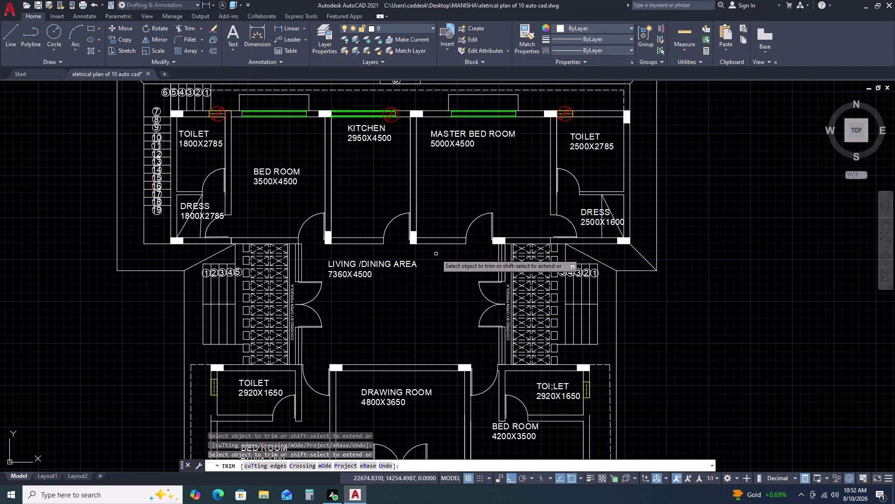
Trim the excess wall segments around the kitchen and the adjoining bedroom walls.
click(416, 212)
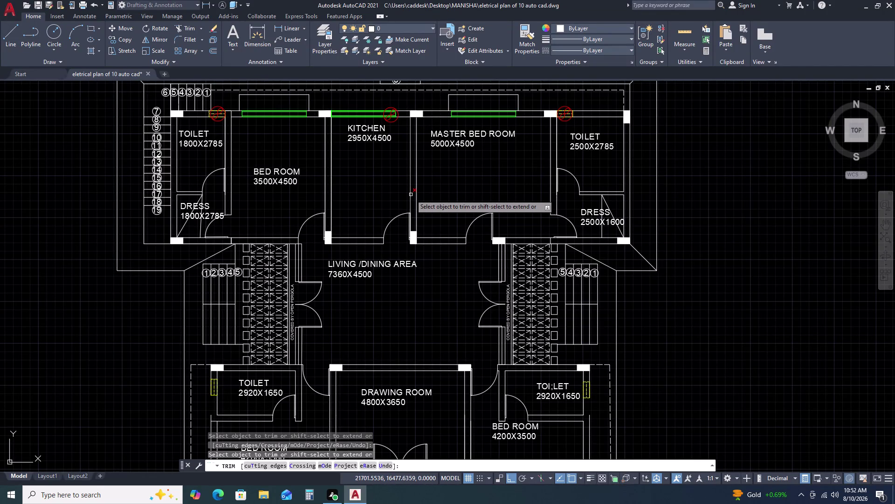
click(411, 195)
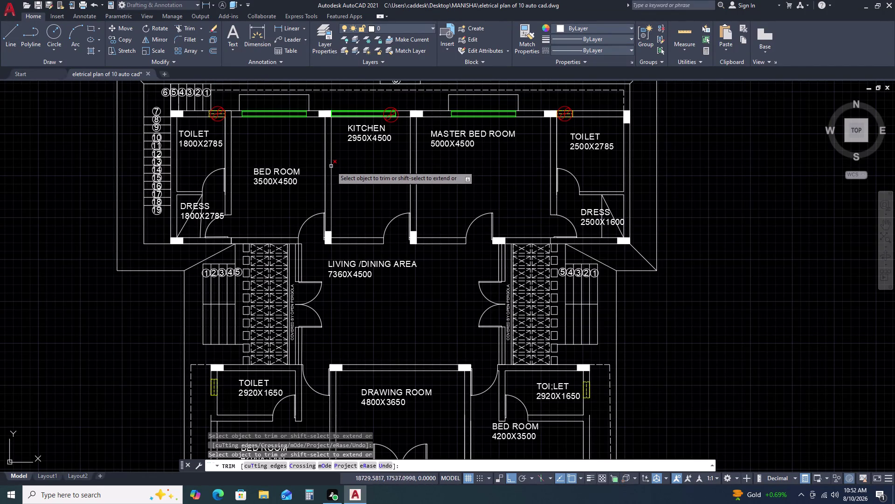
click(331, 166)
click(325, 174)
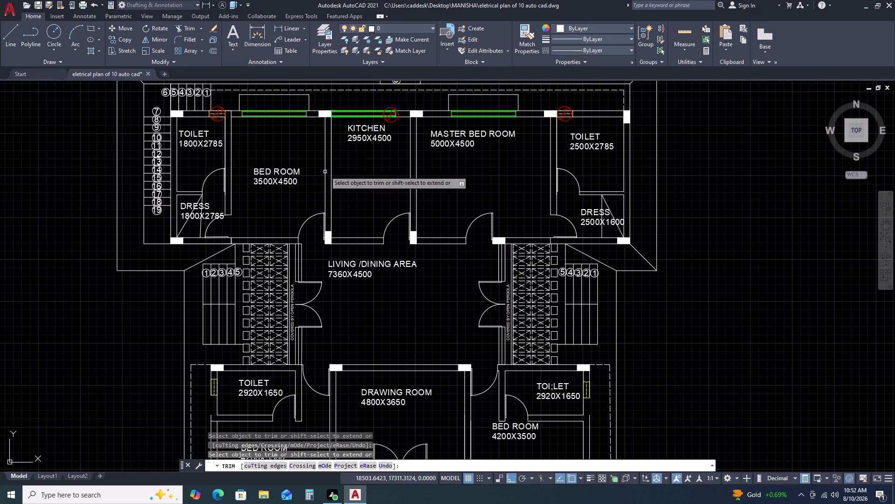
click(225, 152)
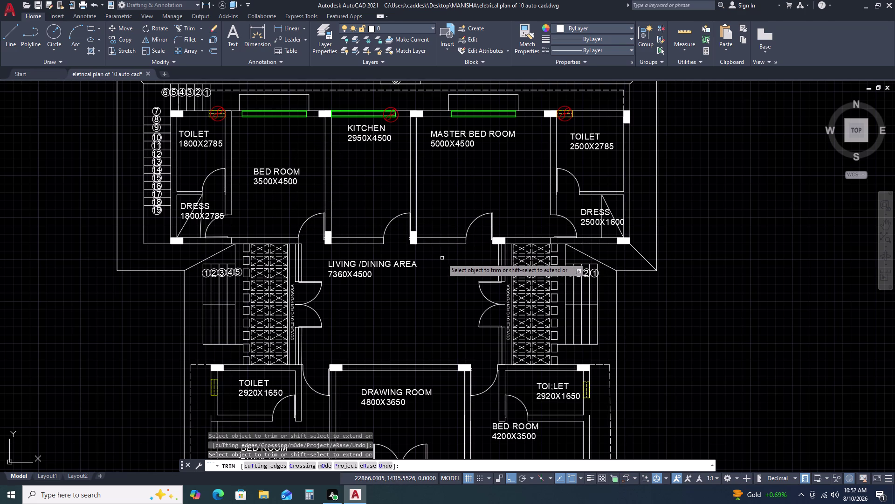
key(Escape)
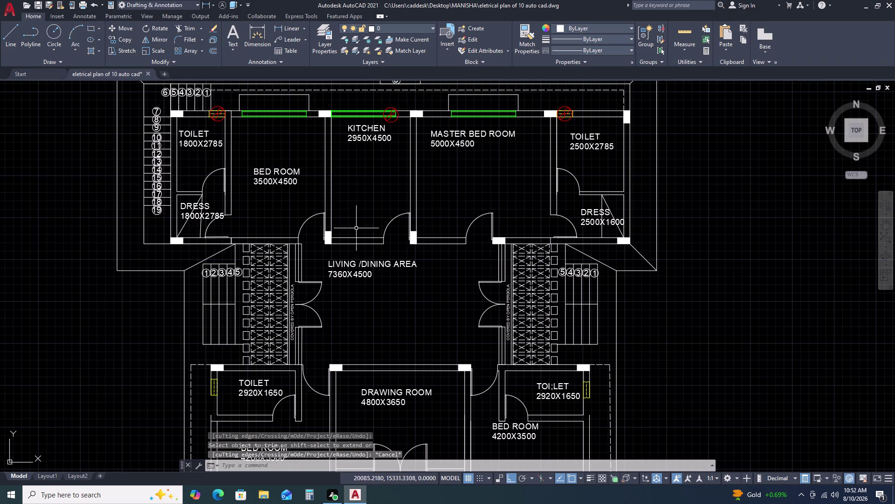
scroll(down, 3)
scroll(up, 3)
middle_drag(228, 282, 270, 283)
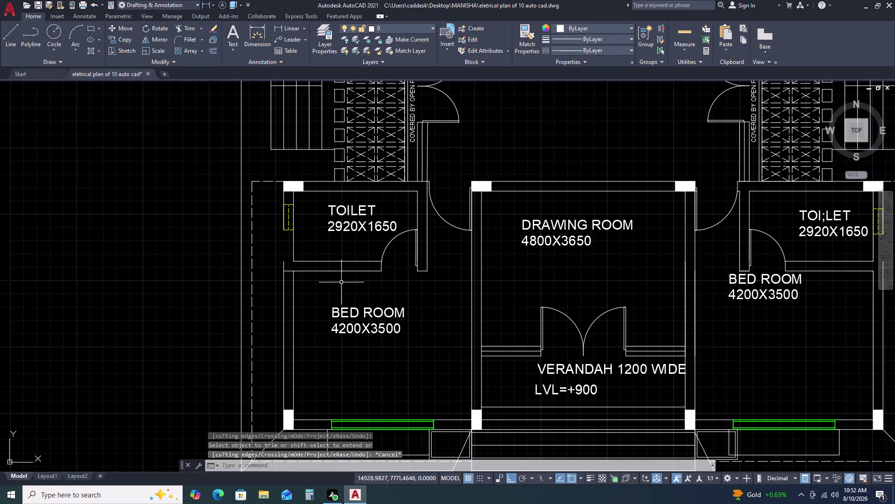
middle_click(373, 284)
middle_click(377, 284)
text(EX)
key(space)
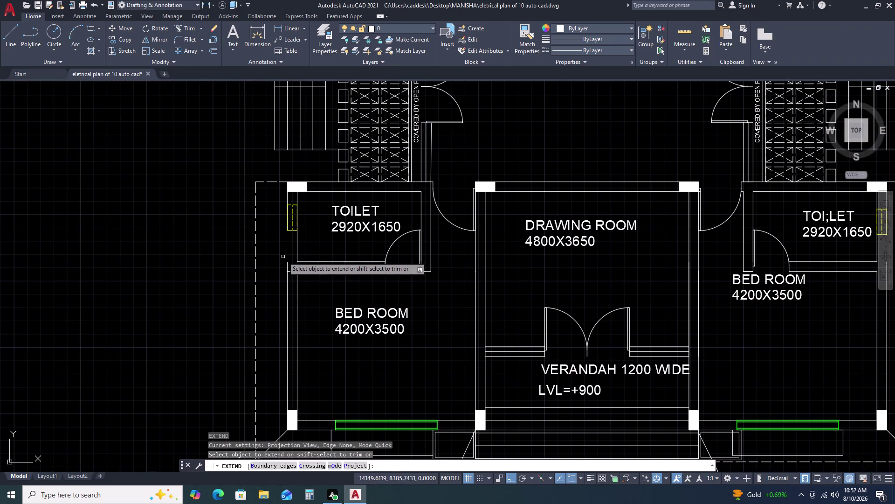
double_click(288, 264)
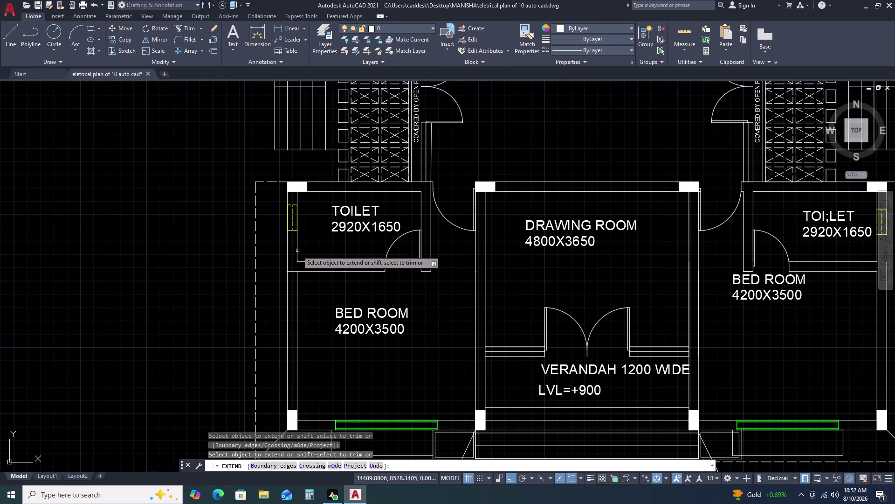
key(Escape)
scroll(down, 3)
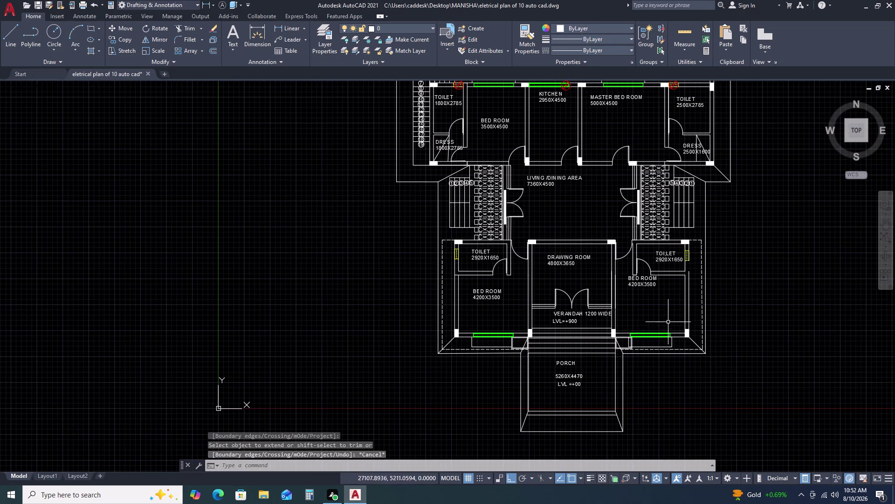
scroll(down, 3)
middle_drag(693, 371, 566, 260)
scroll(up, 3)
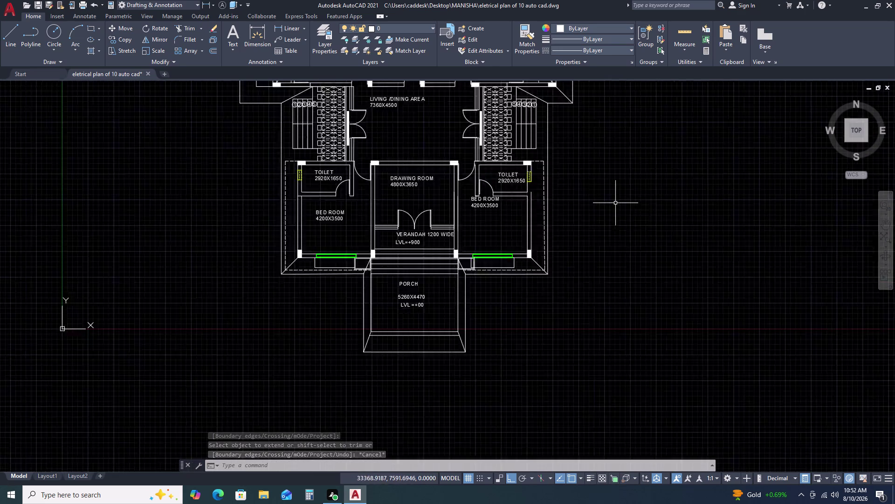
scroll(up, 3)
key(space)
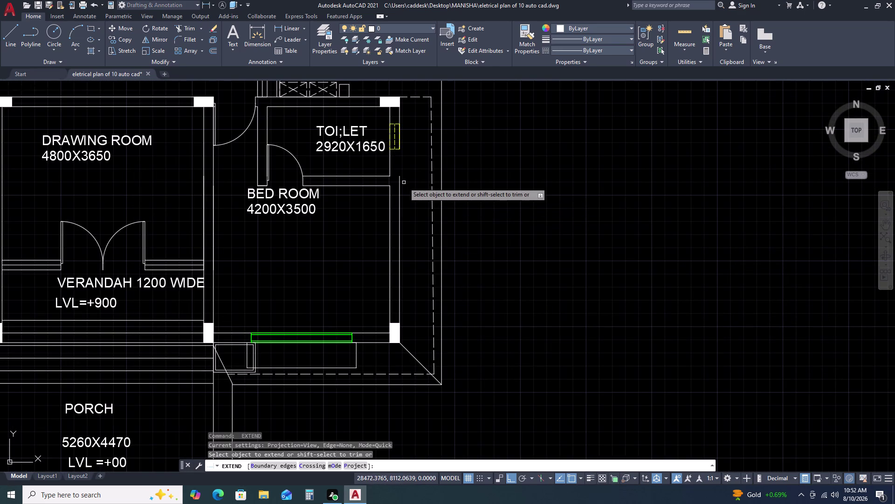
click(399, 191)
key(Escape)
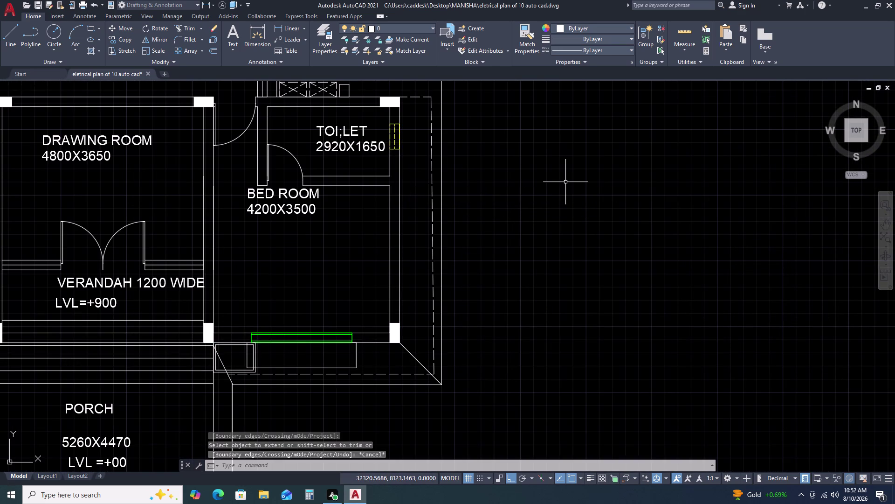
scroll(down, 3)
scroll(down, 3)
middle_drag(585, 263, 581, 200)
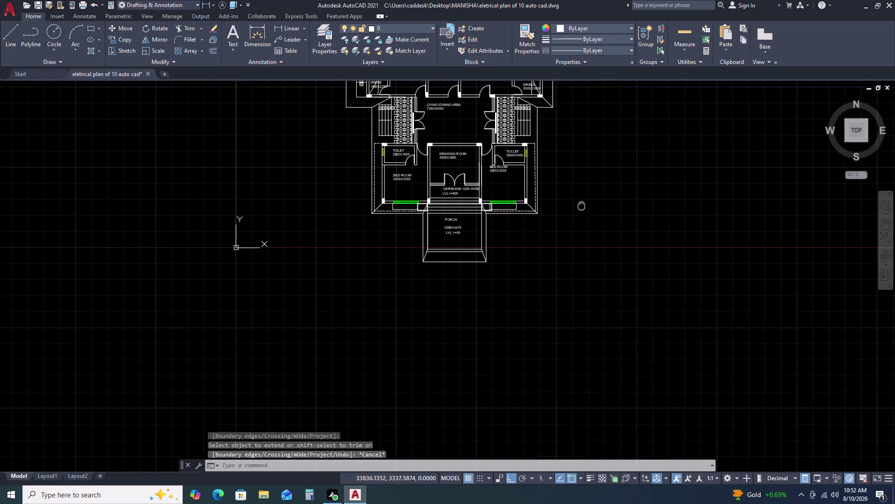
scroll(down, 3)
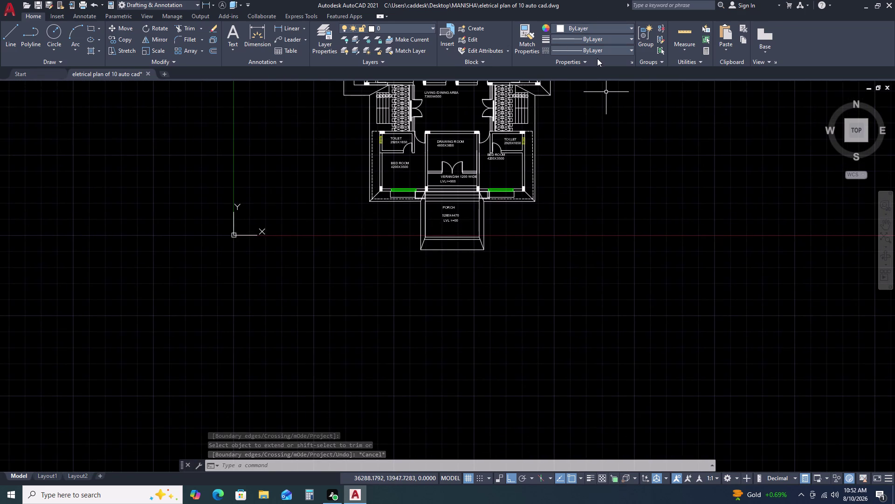
text(R)
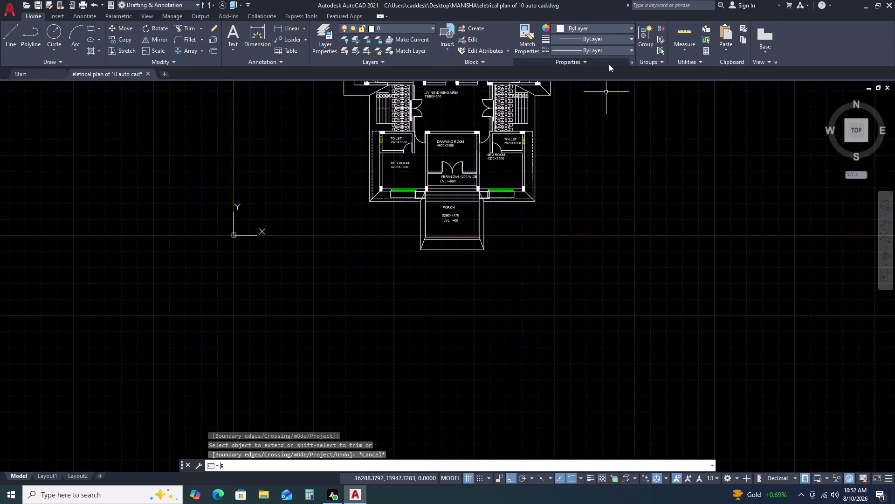
text(EC)
key(space)
Draw a tall narrow rectangle to the right of the plan.
click(584, 126)
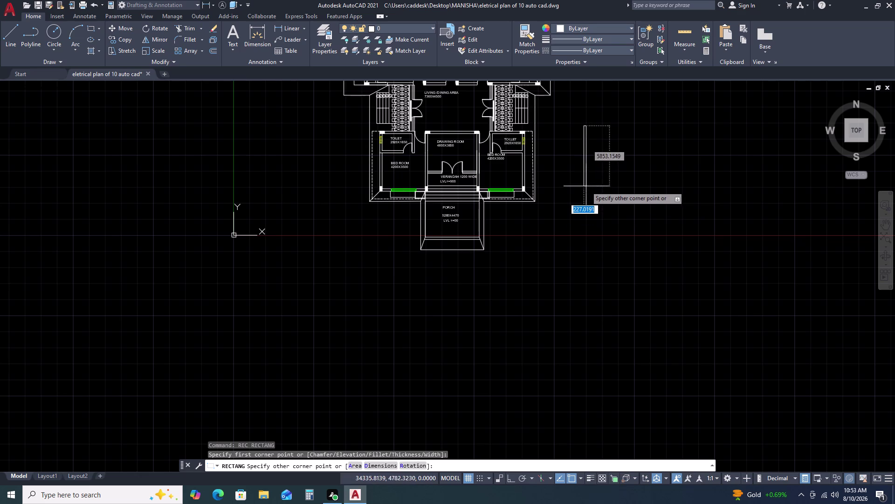
scroll(up, 3)
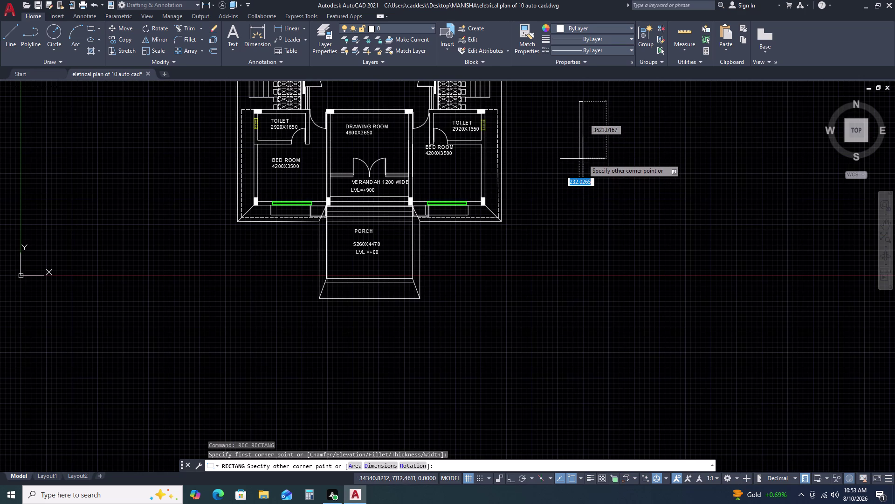
click(583, 155)
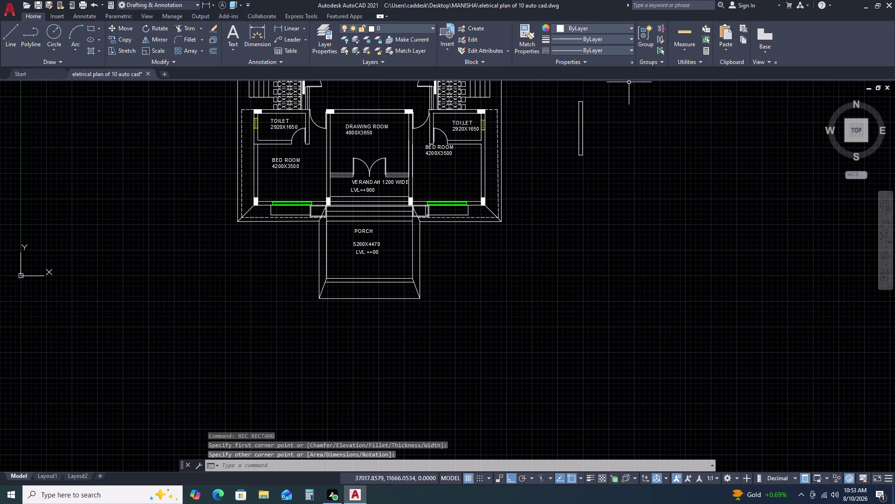
Draw a short horizontal line at the rectangle's top.
key(l)
key(space)
scroll(up, 3)
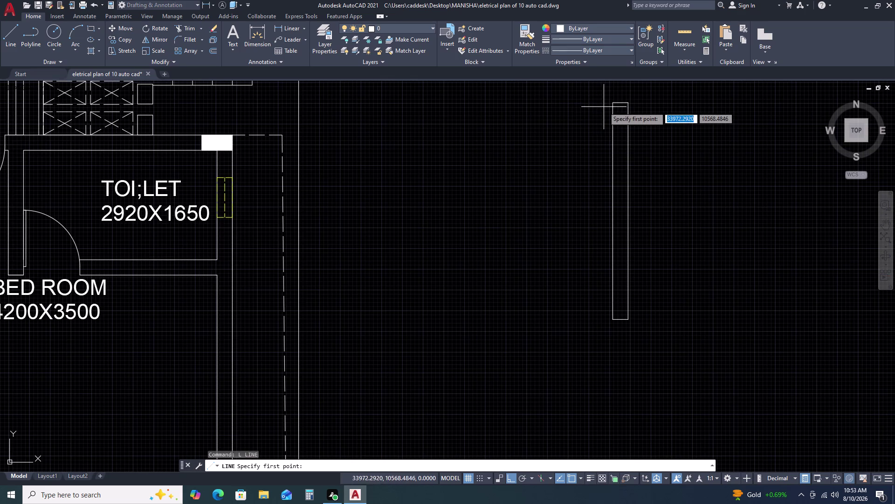
click(612, 101)
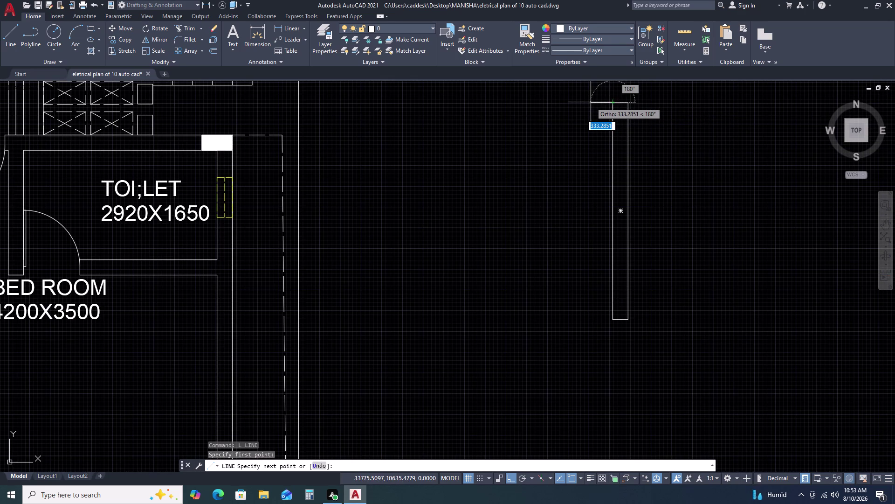
scroll(up, 3)
middle_drag(599, 102, 497, 117)
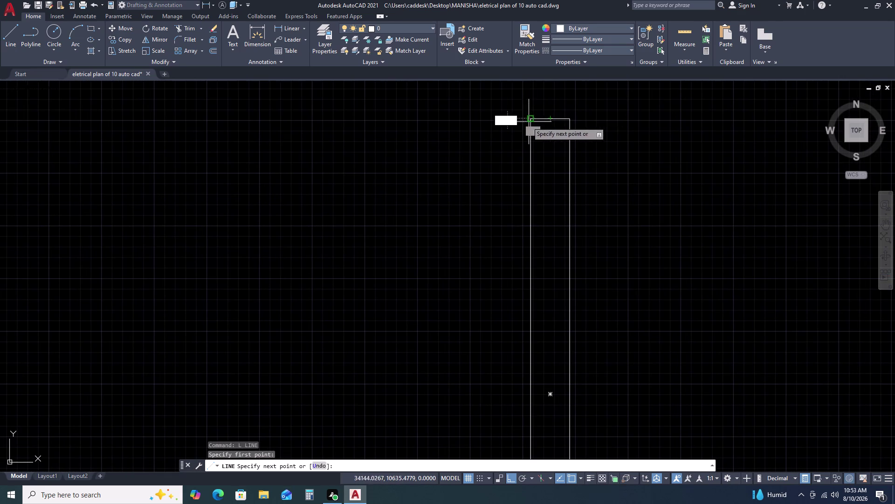
click(584, 119)
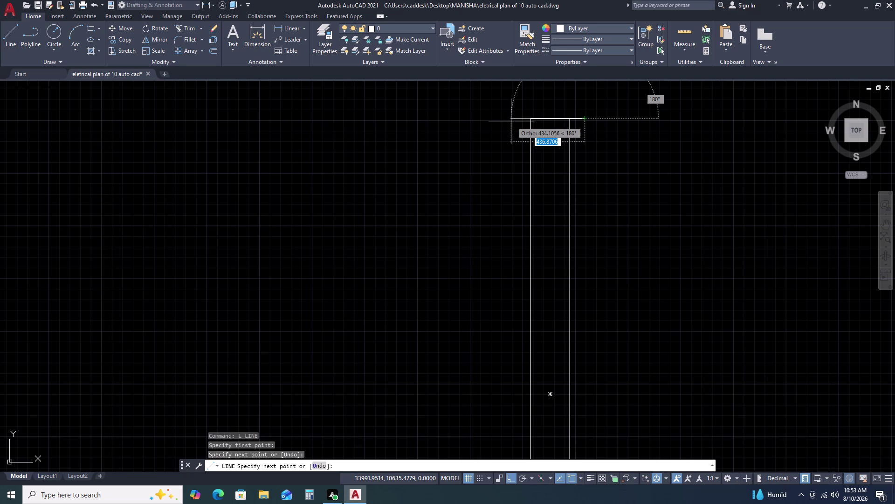
key(Escape)
Select the new horizontal line and start moving it with M.
scroll(up, 3)
click(603, 145)
click(581, 113)
text(M)
key(space)
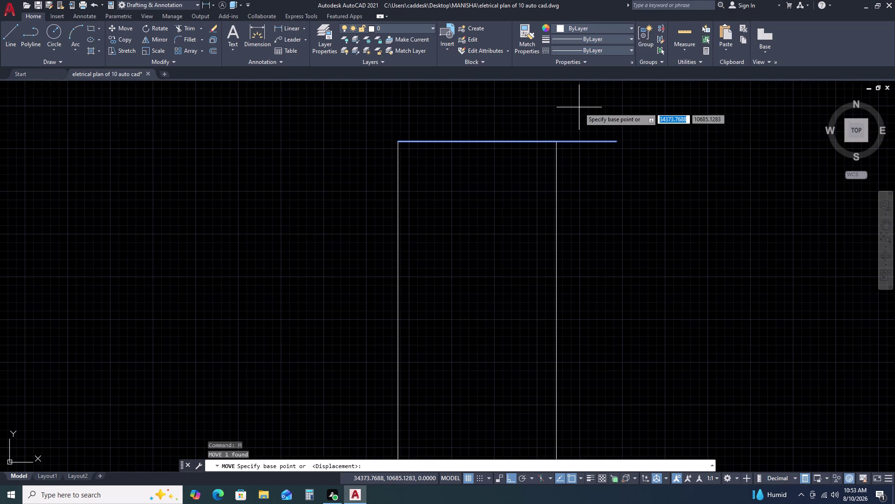
Move the horizontal line over the narrow rectangle.
click(506, 142)
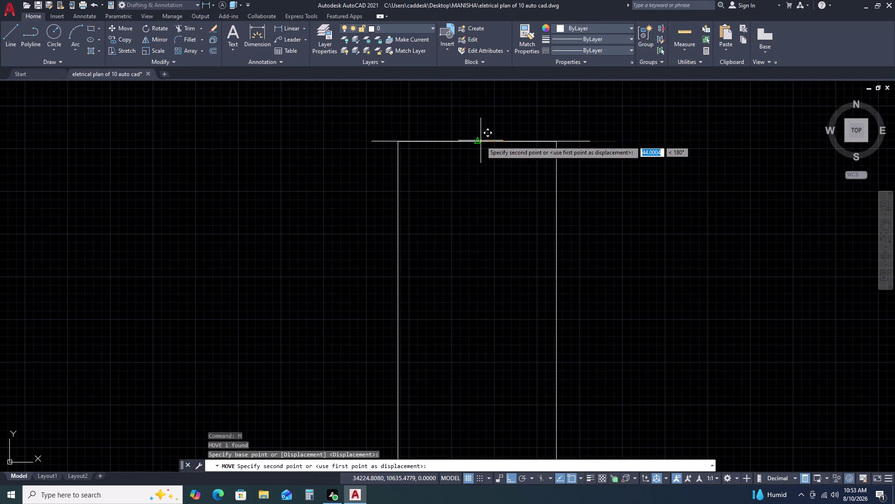
click(476, 140)
scroll(down, 3)
scroll(down, 3)
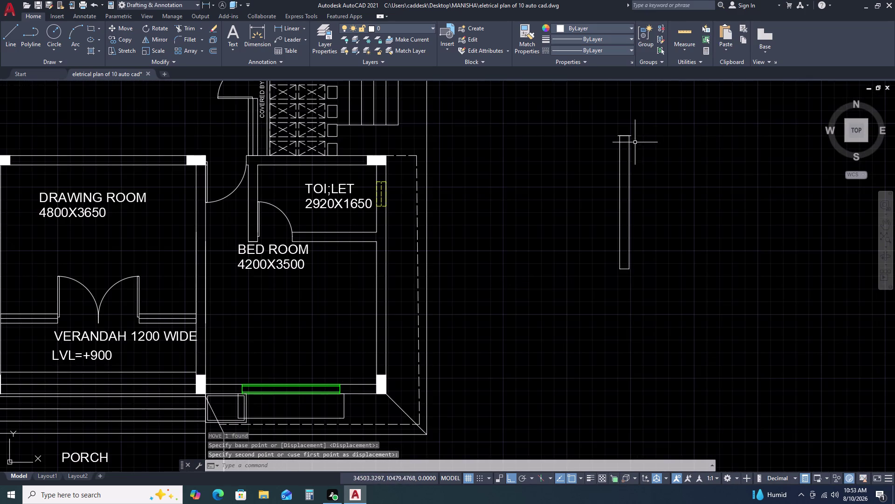
scroll(up, 3)
scroll(up, 3)
Stretch the cap line's endpoints so it extends past the rectangle's sides.
double_click(639, 145)
click(635, 160)
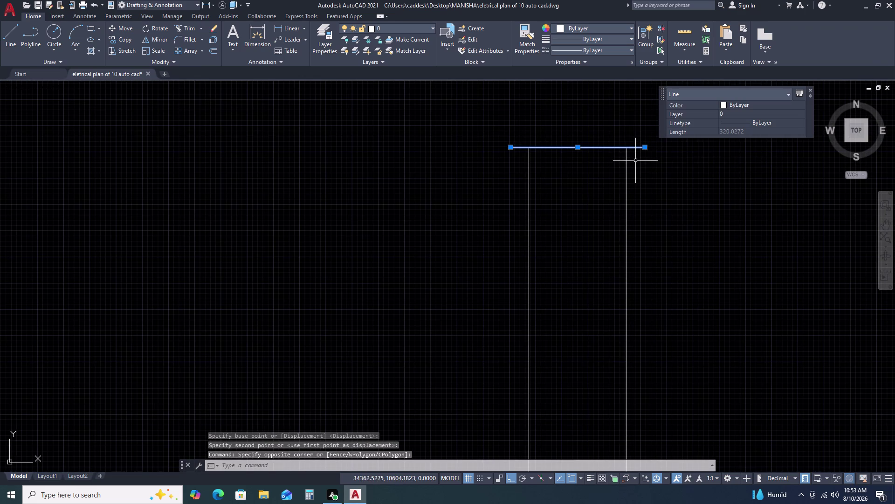
scroll(up, 3)
click(648, 145)
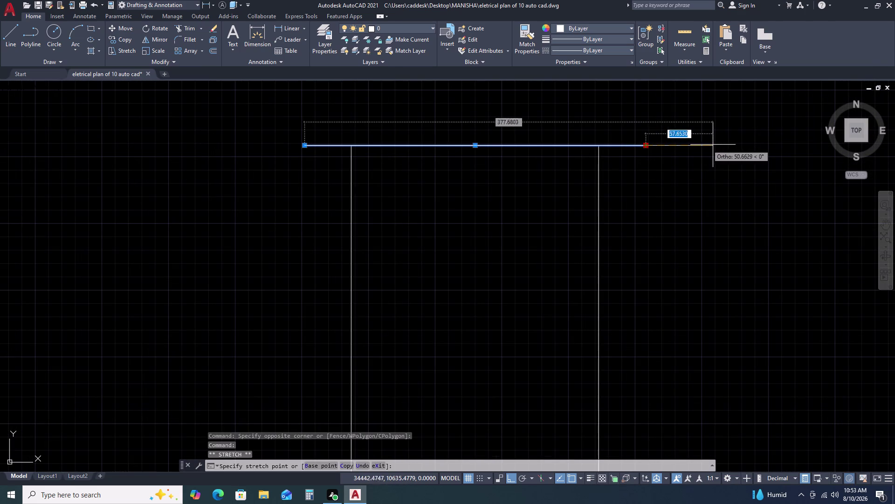
click(709, 148)
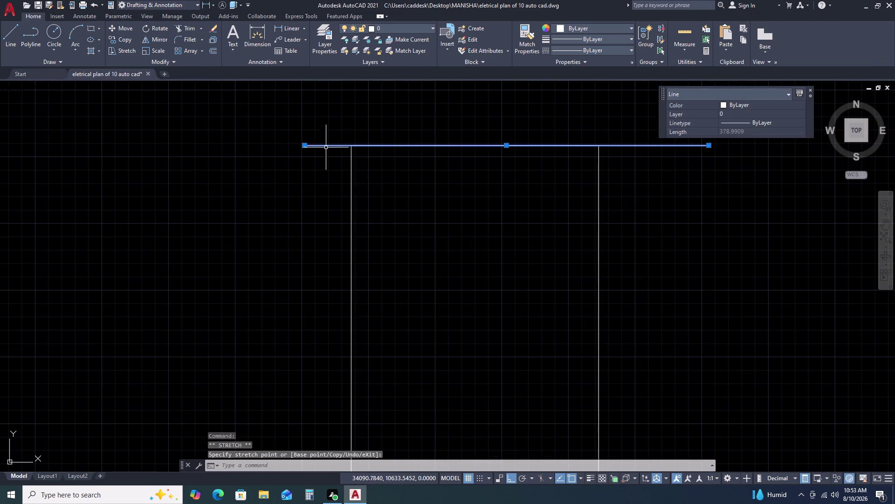
click(304, 145)
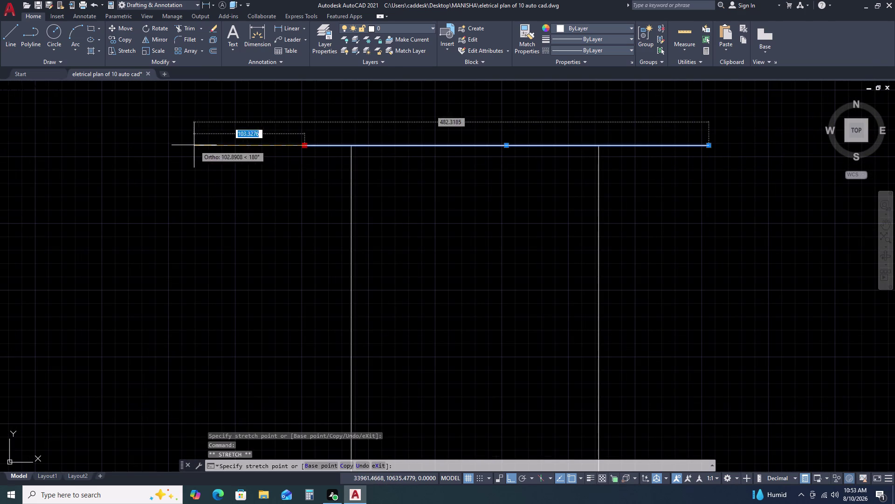
click(194, 145)
Move the cap line from its midpoint to centre it on the rectangle's top edge.
key(m)
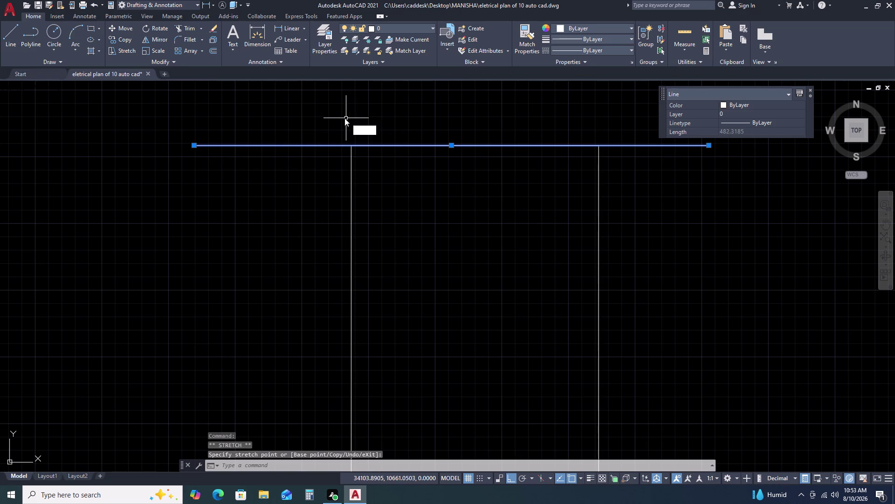
key(space)
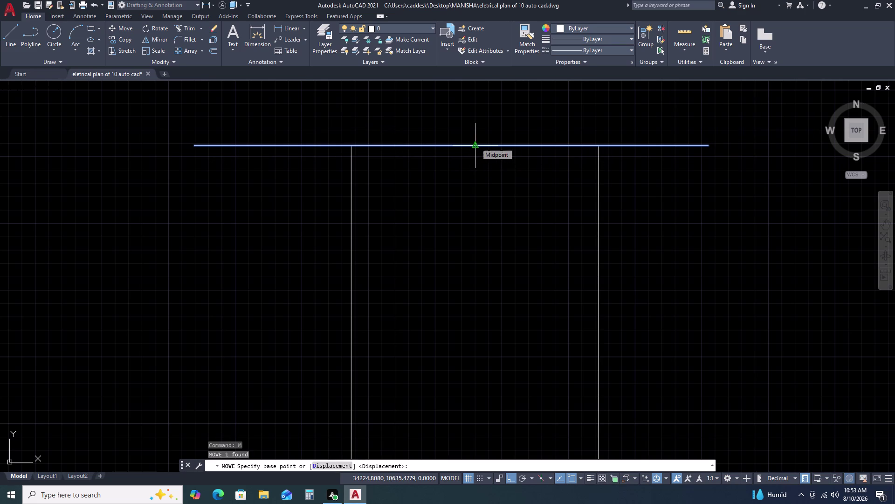
click(476, 143)
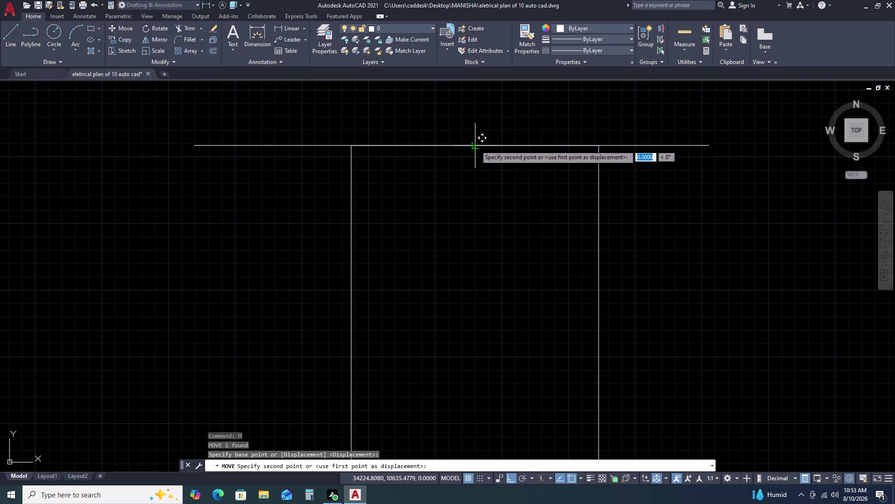
click(472, 145)
scroll(down, 3)
scroll(down, 3)
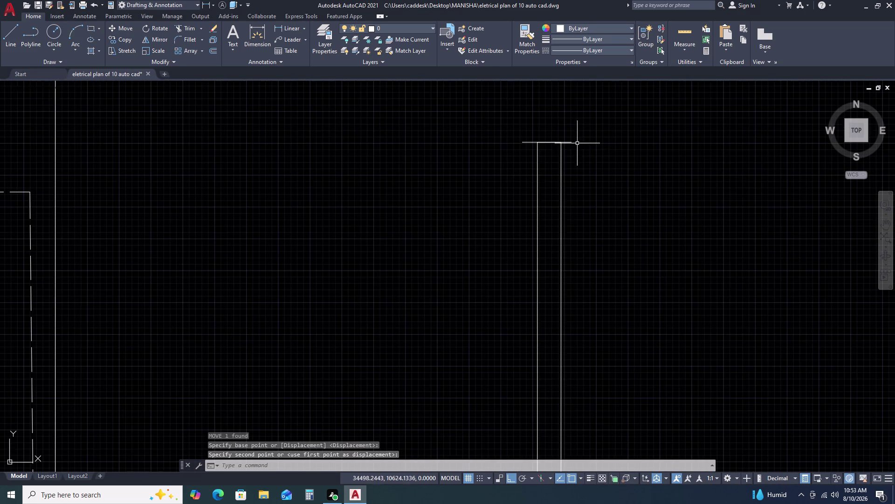
scroll(up, 3)
Select the cap line and start mirroring it with MI.
click(576, 152)
click(545, 130)
key(m)
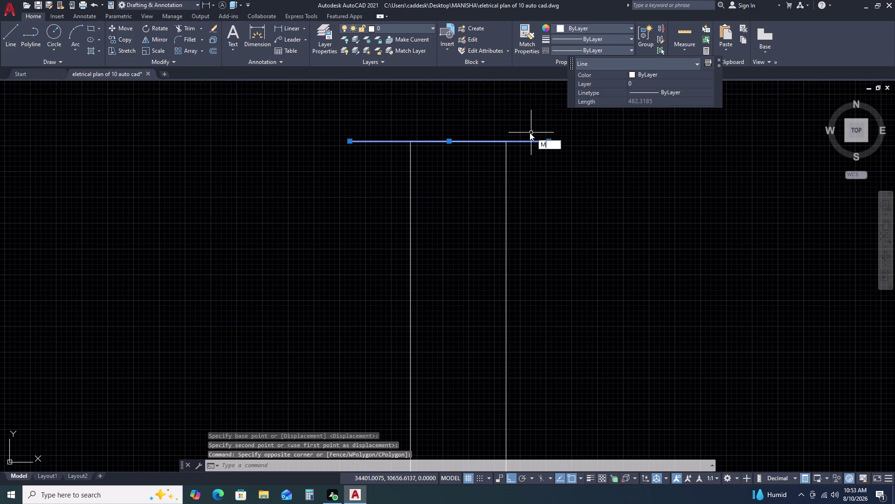
text(I)
key(space)
Mirror the cap line to the rectangle's bottom end, keeping the original.
scroll(down, 3)
scroll(down, 3)
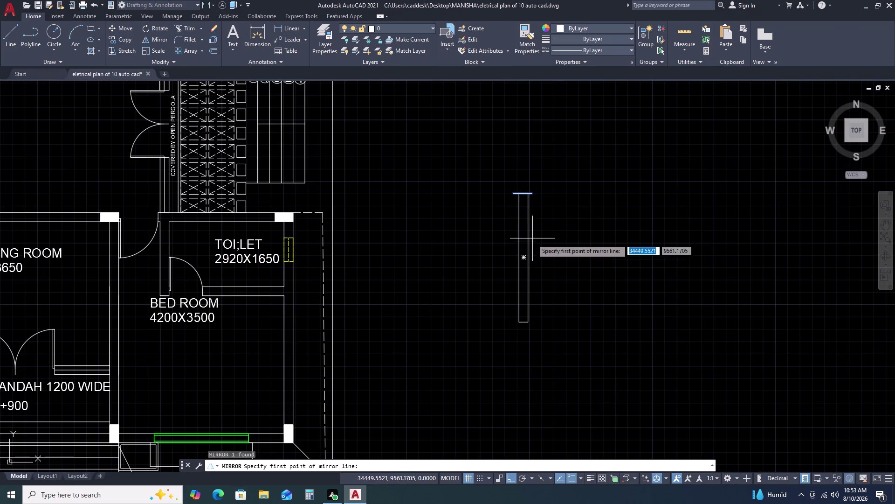
click(531, 256)
click(574, 239)
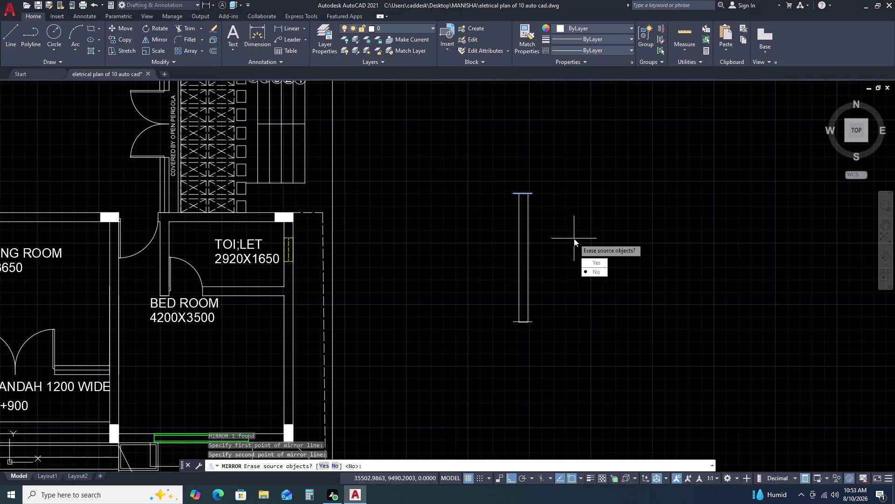
drag(600, 275, 574, 238)
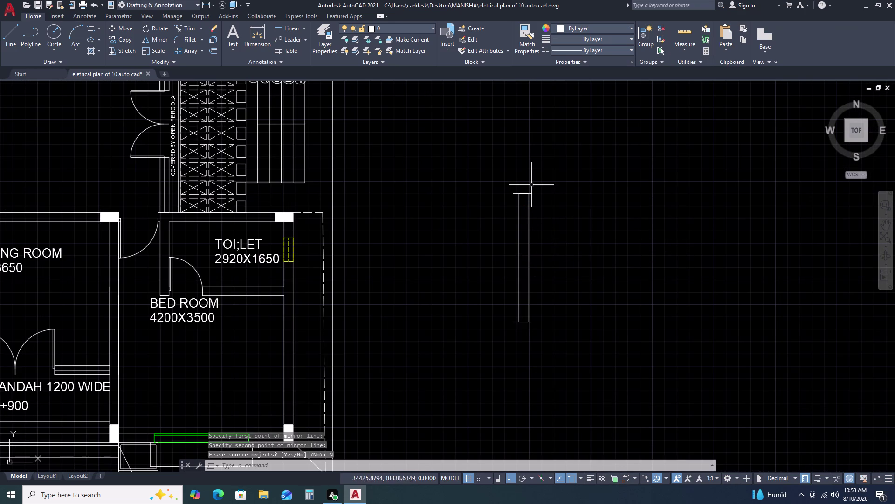
Shorten the rectangle by dragging its bottom grip upward.
scroll(up, 3)
scroll(down, 3)
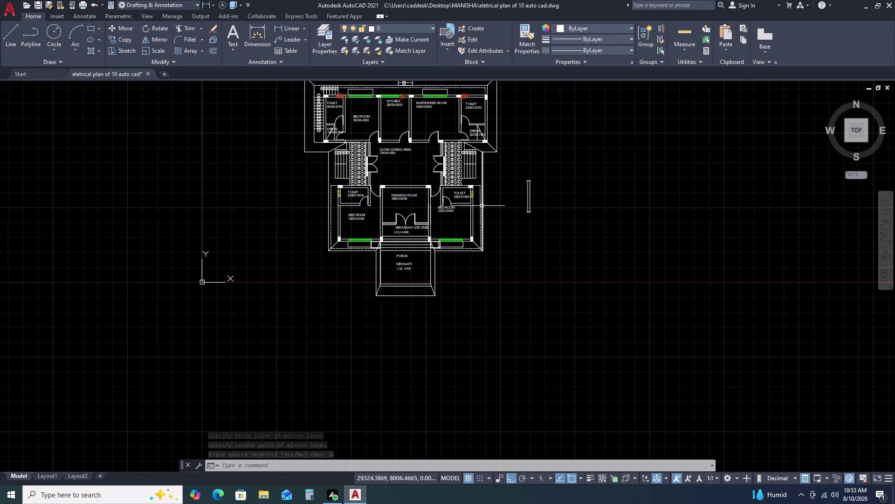
scroll(up, 3)
scroll(up, 3)
click(604, 204)
click(517, 206)
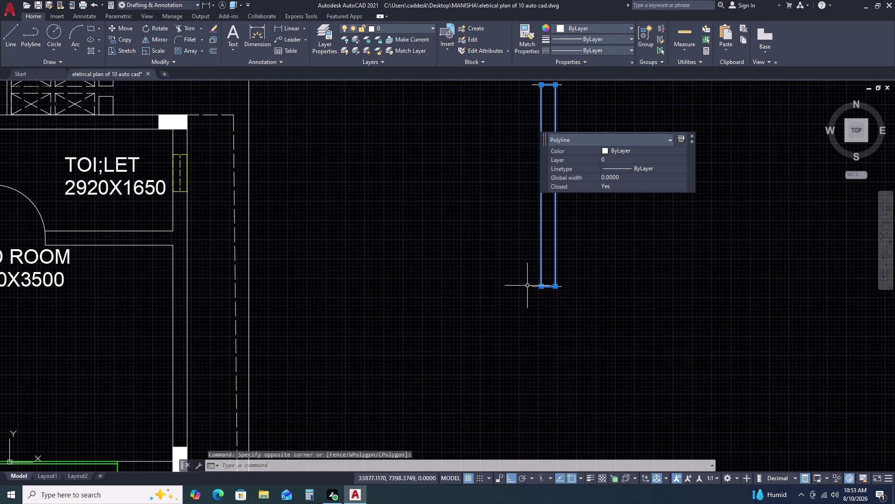
scroll(up, 3)
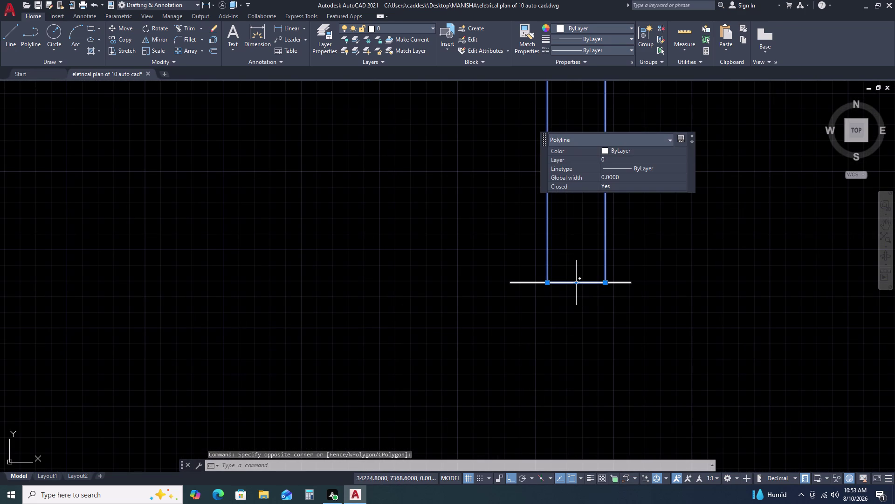
click(577, 283)
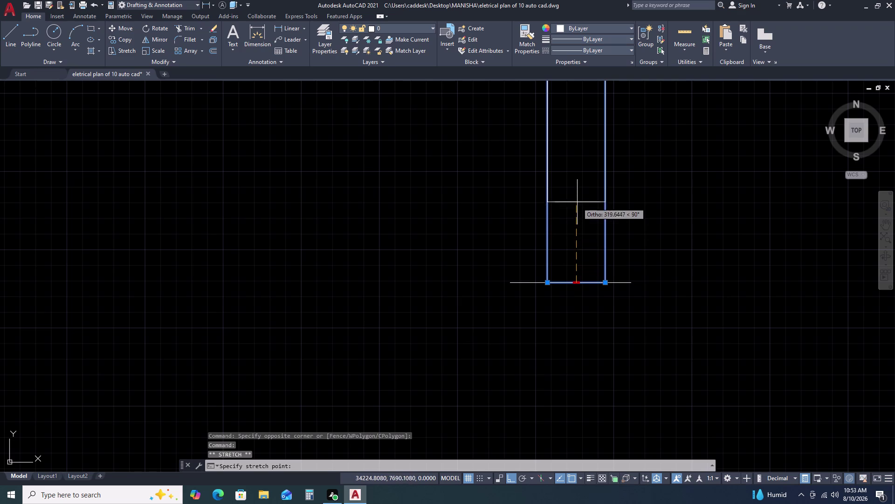
click(577, 190)
Select only the bottom cap line and start moving it.
drag(593, 266, 591, 272)
click(534, 294)
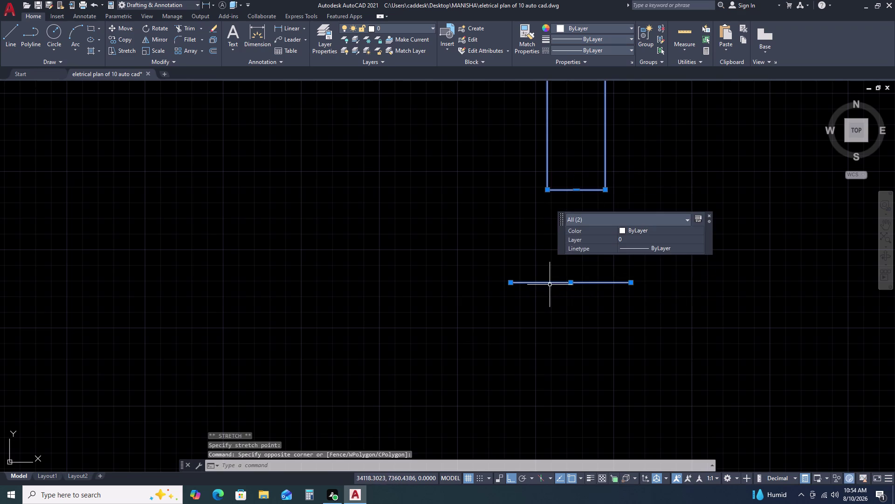
key(m)
key(space)
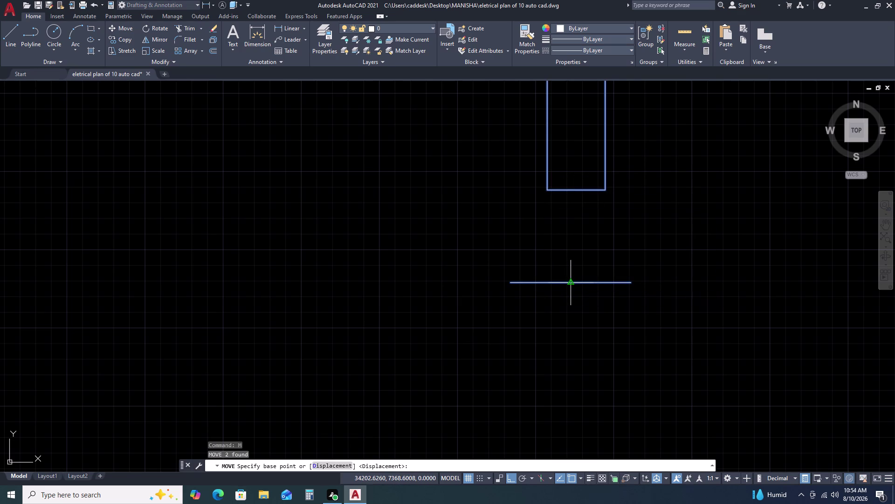
double_click(570, 284)
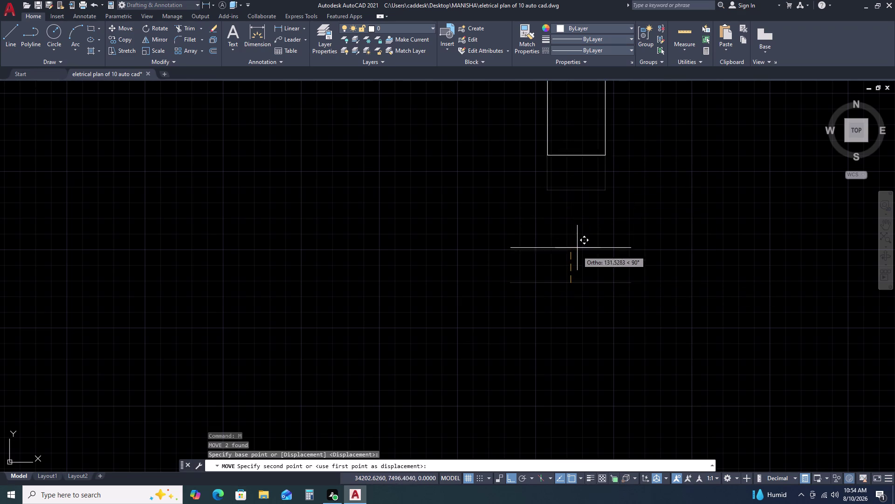
key(Escape)
click(591, 265)
click(572, 300)
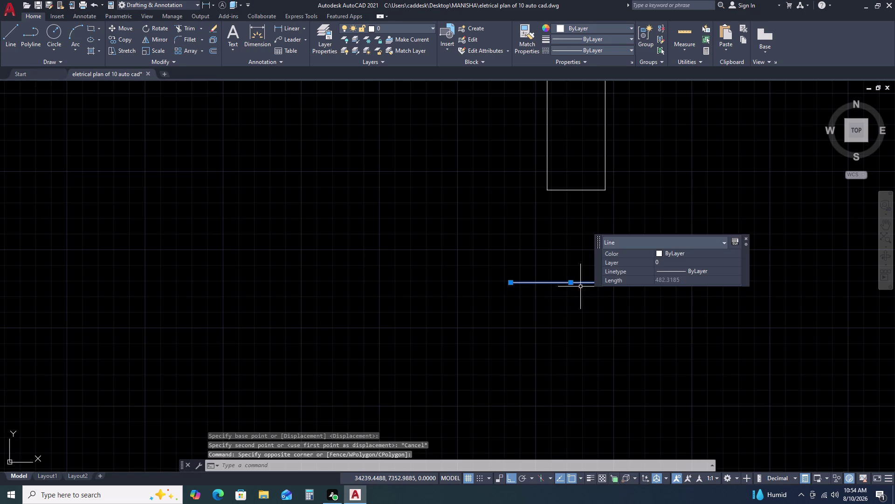
key(m)
key(space)
Attach the bottom cap line to the rectangle's new bottom edge.
click(573, 285)
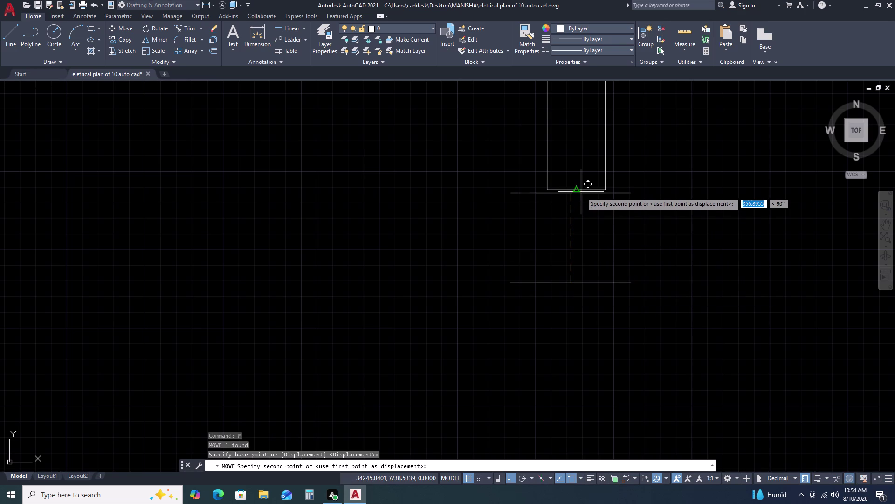
click(576, 190)
scroll(down, 3)
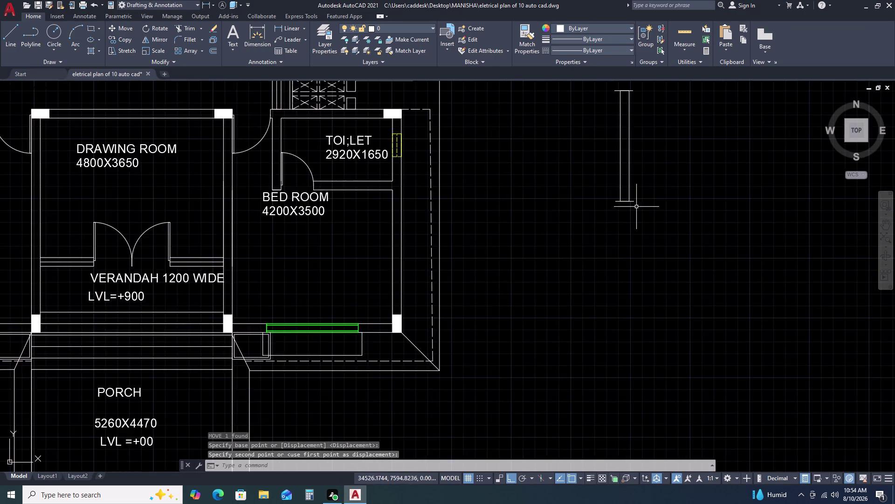
scroll(down, 3)
Move the three-part fixture, with Ortho off, into the right-hand bedroom beside its window.
click(657, 118)
double_click(619, 234)
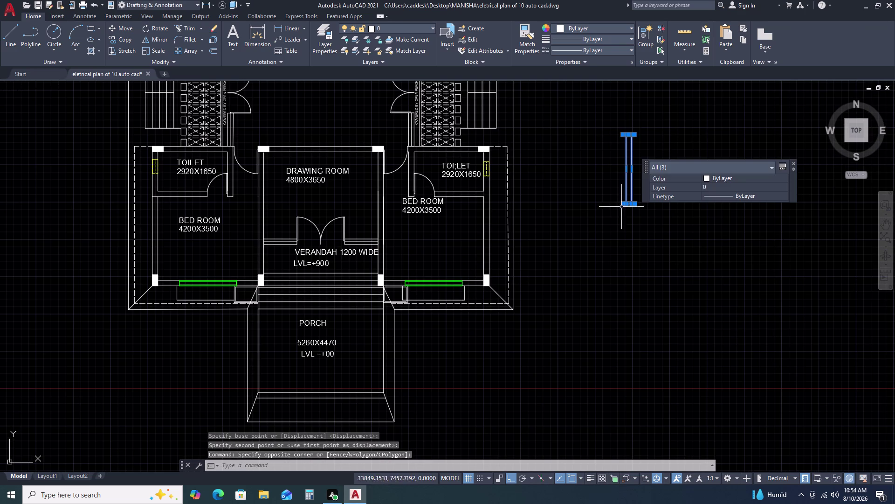
key(m)
key(space)
double_click(638, 186)
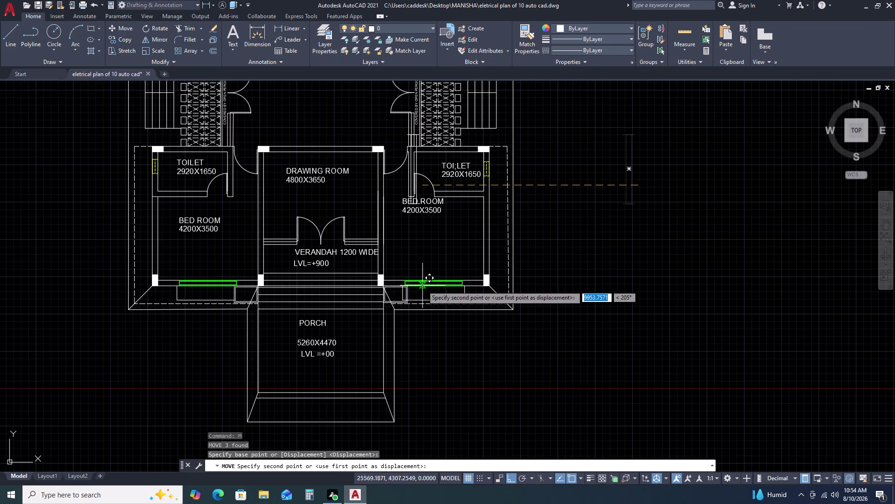
key(F8)
scroll(up, 3)
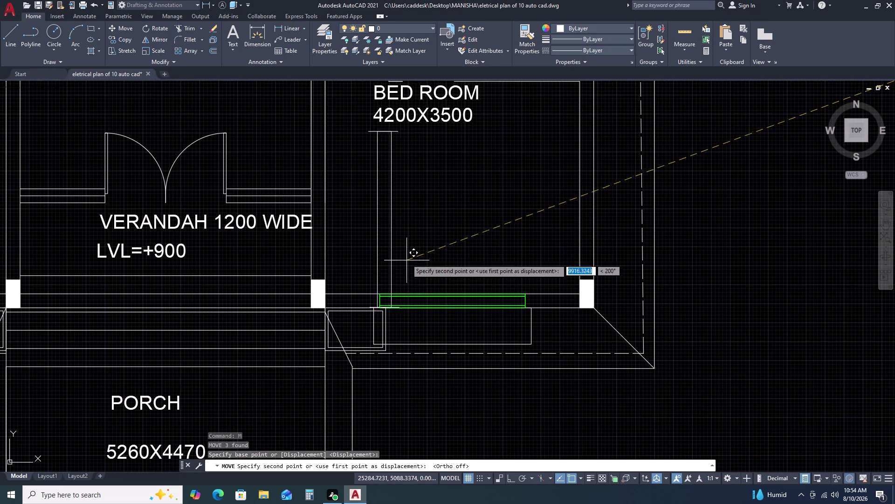
click(384, 236)
key(Escape)
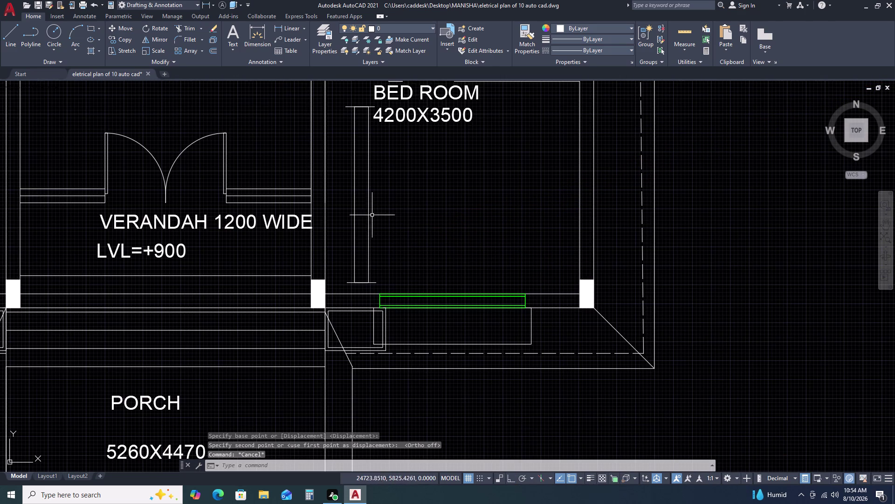
click(369, 209)
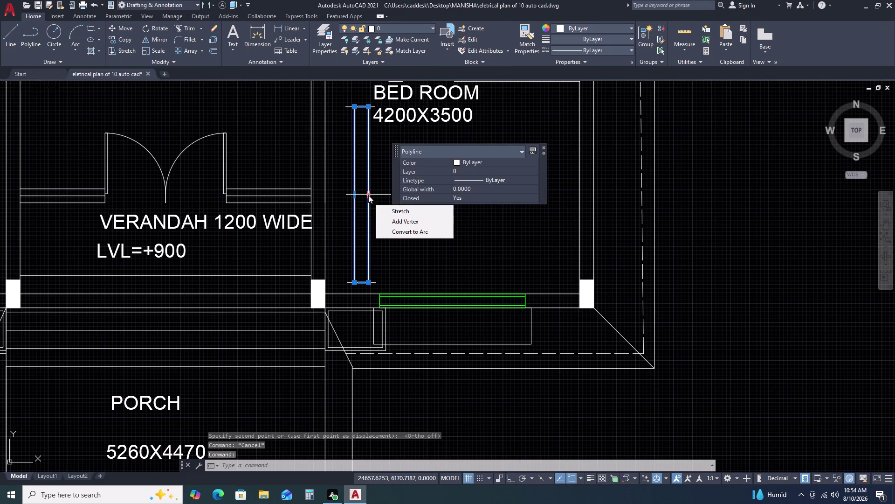
Delete the top and bottom cap lines of the bedroom light fixture.
click(368, 195)
click(365, 194)
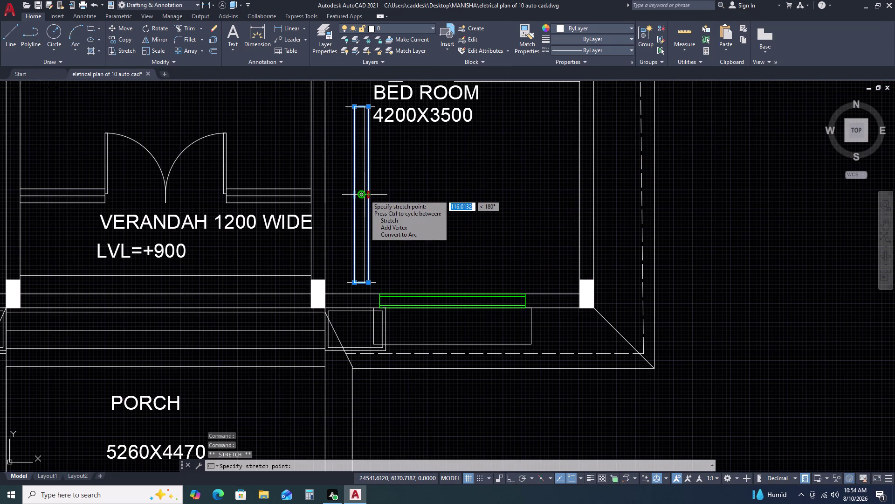
middle_drag(393, 216, 471, 297)
key(Escape)
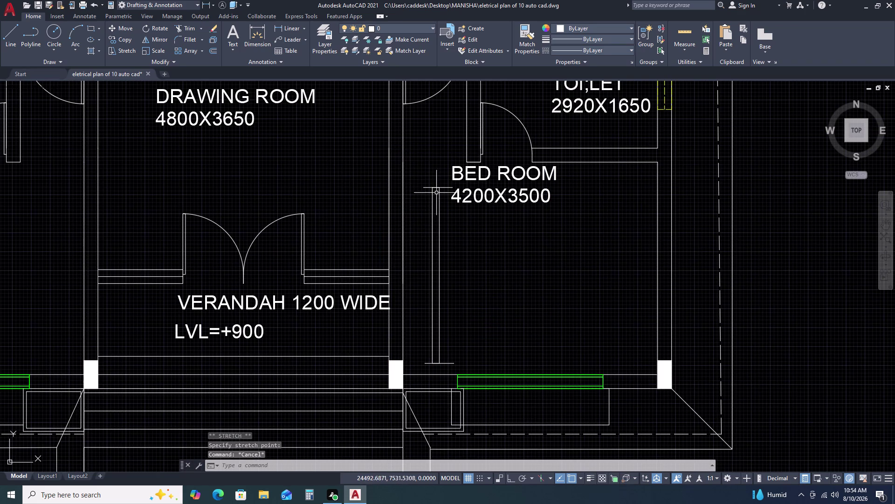
double_click(434, 187)
key(Delete)
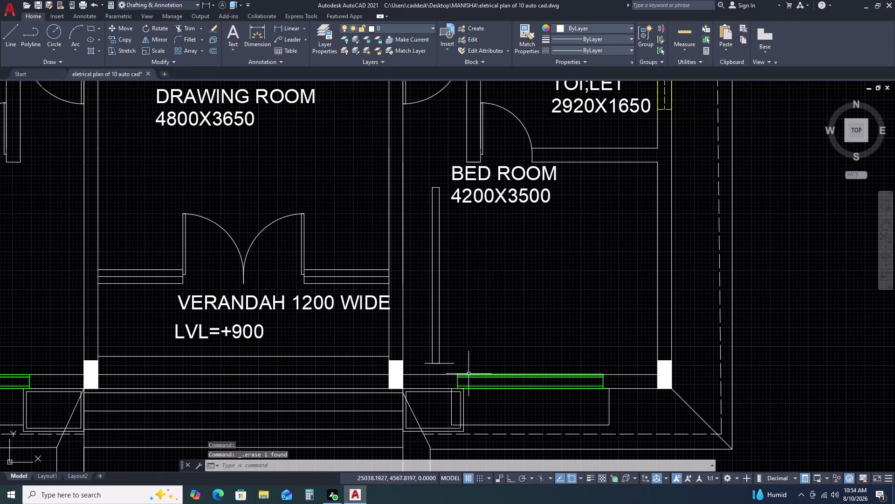
scroll(up, 3)
double_click(447, 355)
click(435, 376)
key(Delete)
scroll(down, 3)
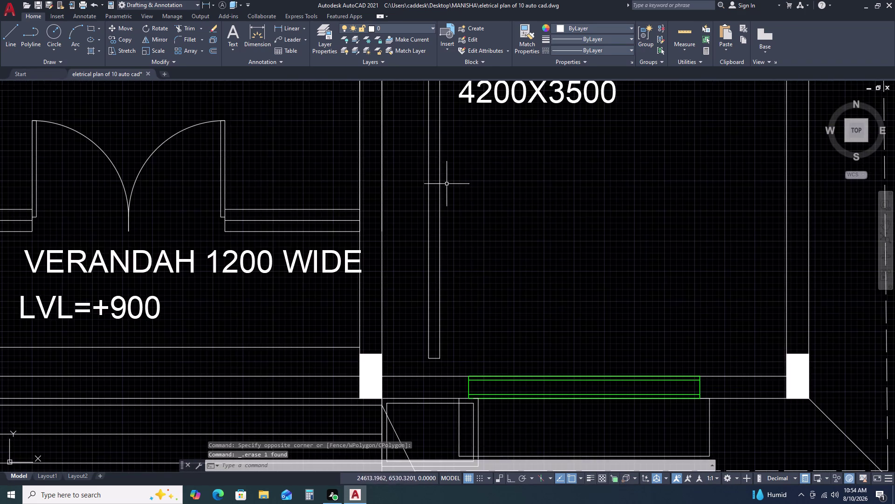
scroll(down, 3)
With Ortho on, drag the light bar's top grip downward.
click(438, 132)
scroll(up, 3)
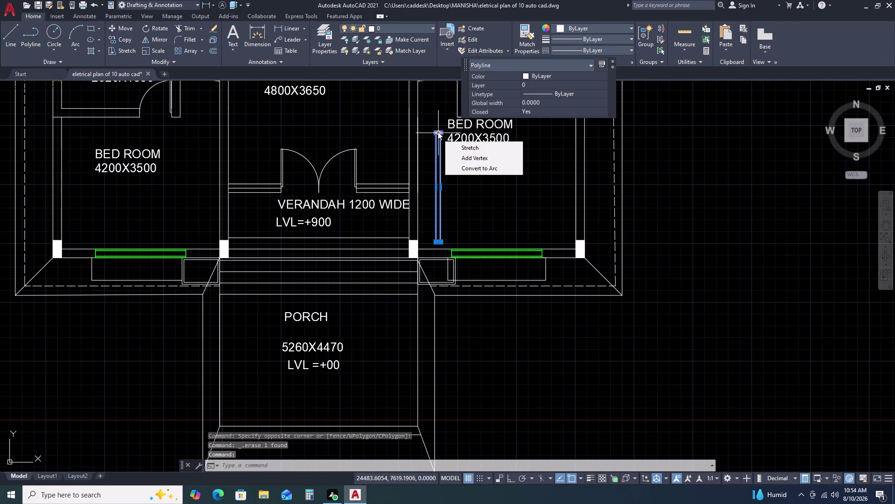
scroll(up, 3)
scroll(up, 3)
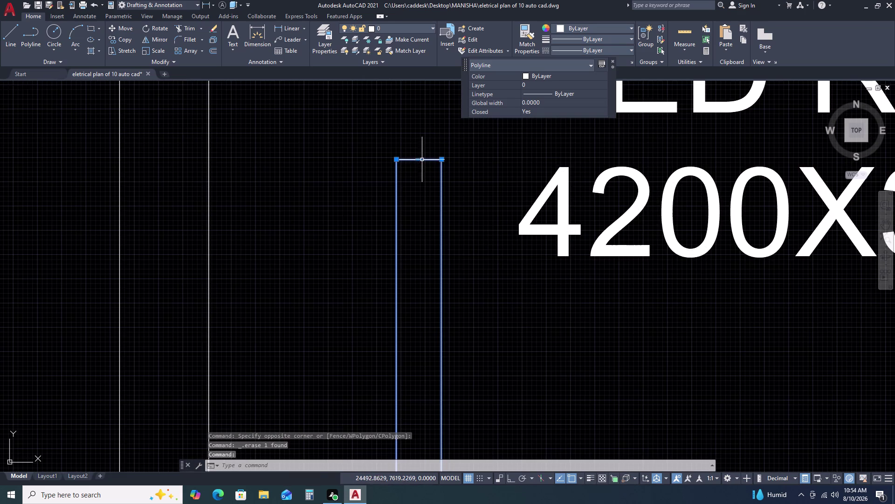
click(421, 160)
scroll(down, 3)
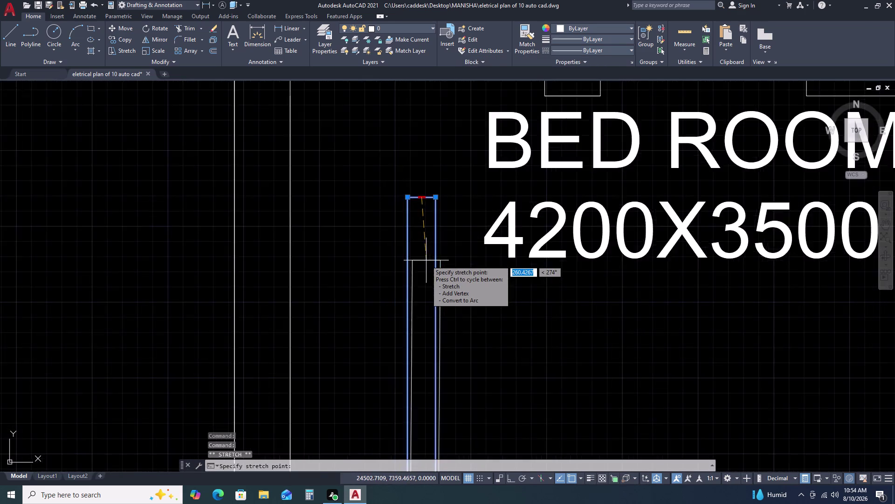
scroll(down, 3)
scroll(down, 3)
key(F8)
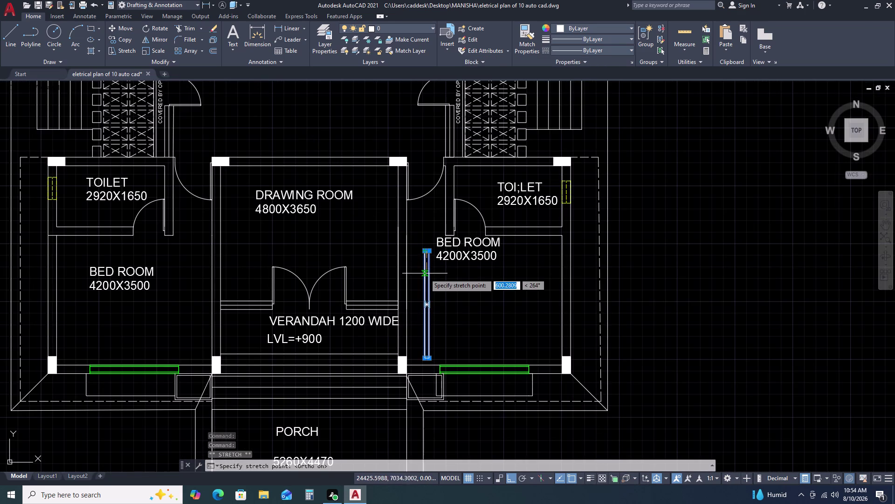
scroll(up, 3)
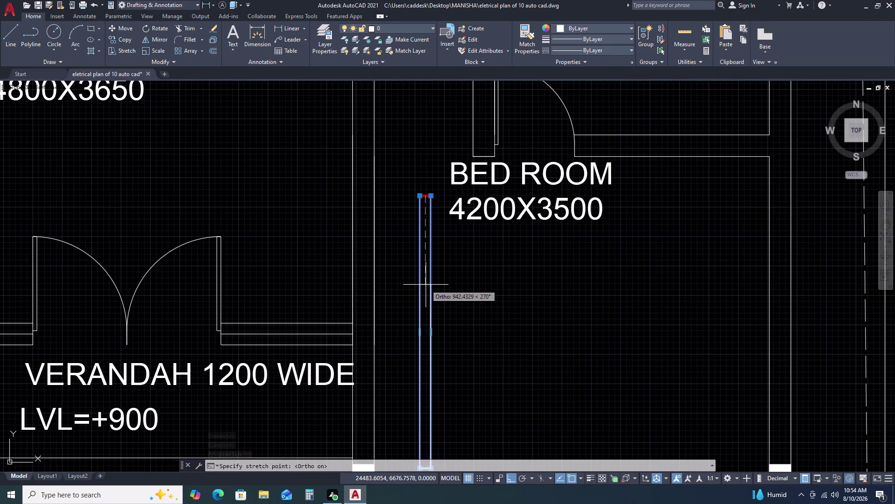
click(426, 284)
Raise the light bar's bottom grip so the bar ends above the front wall.
scroll(down, 3)
scroll(up, 3)
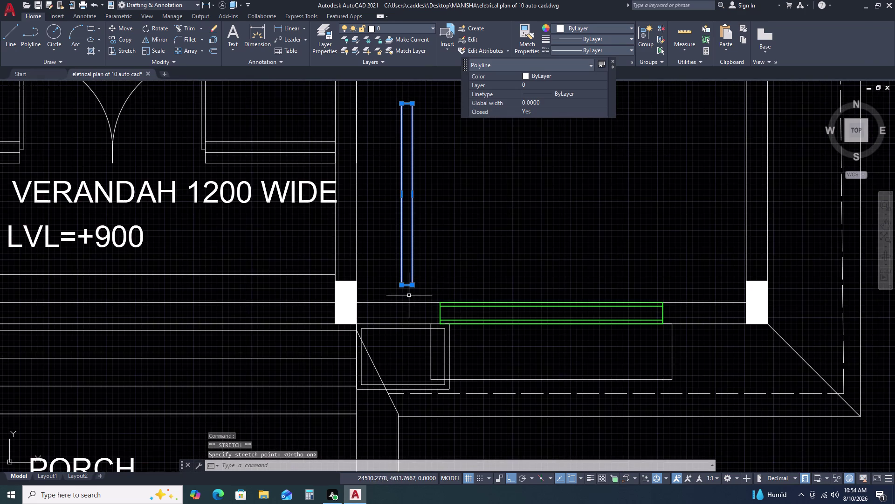
scroll(up, 3)
click(399, 273)
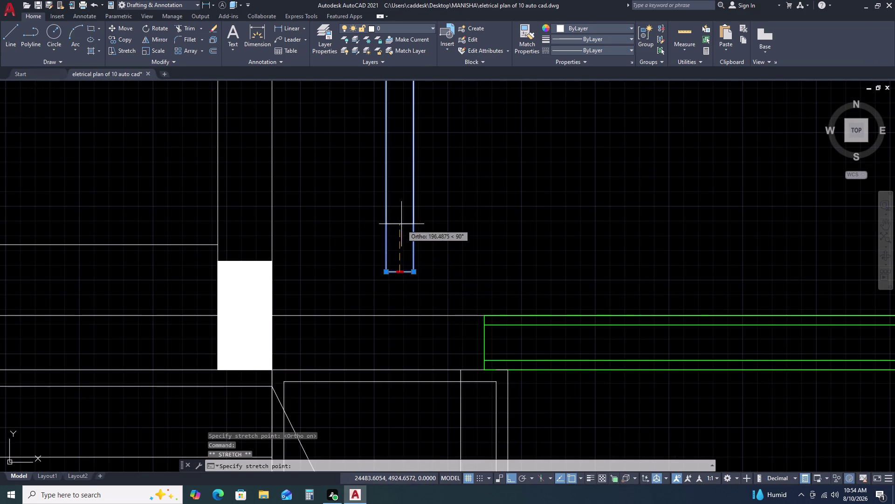
click(402, 215)
key(Escape)
Recheck the light bar's bottom grip, then pan to view the whole front of the house.
scroll(down, 3)
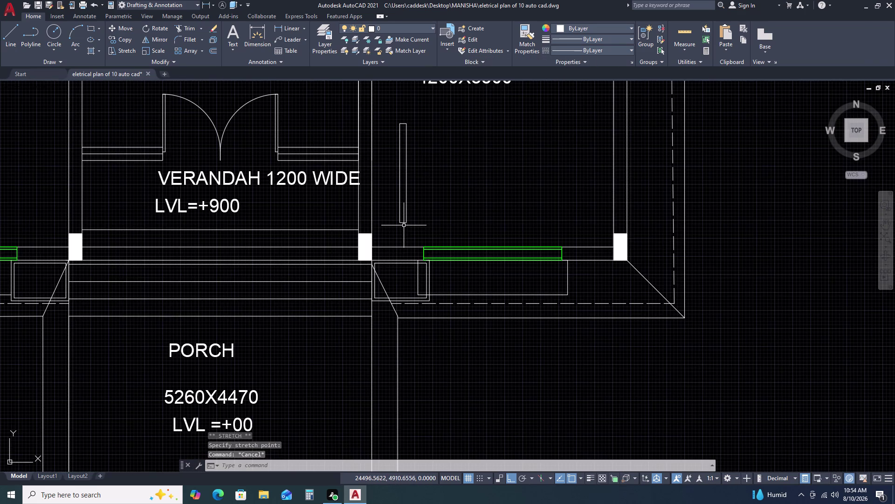
scroll(down, 3)
scroll(up, 3)
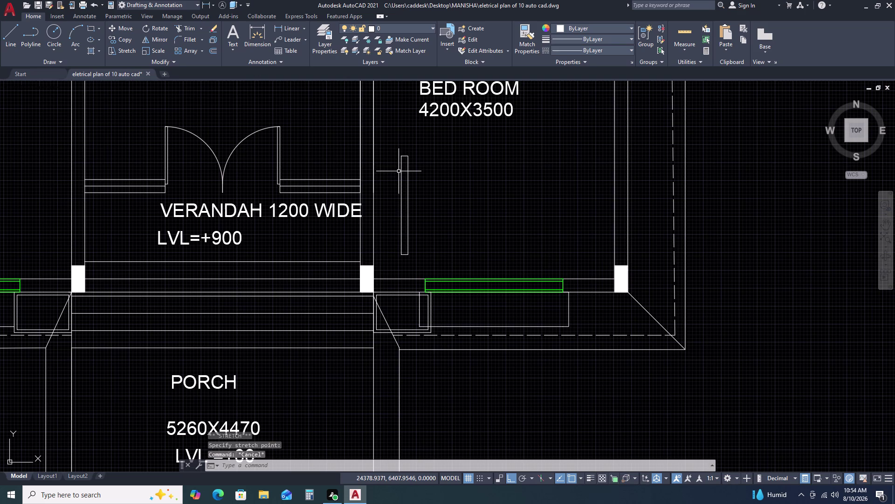
scroll(up, 3)
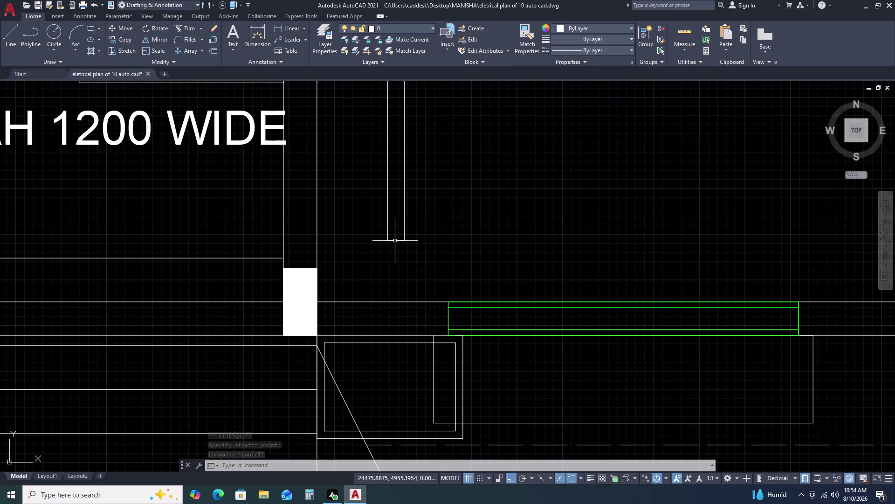
click(395, 241)
click(395, 241)
click(396, 223)
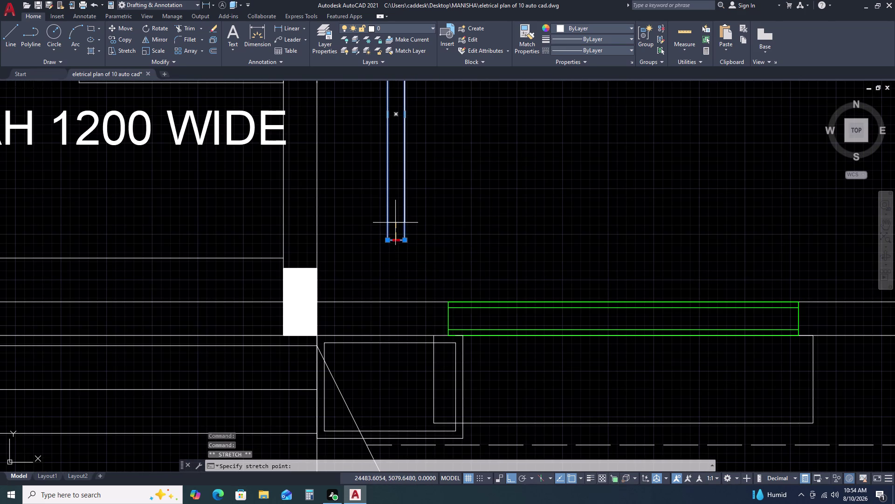
scroll(down, 3)
key(Escape)
middle_drag(443, 227, 535, 239)
middle_drag(539, 240, 544, 240)
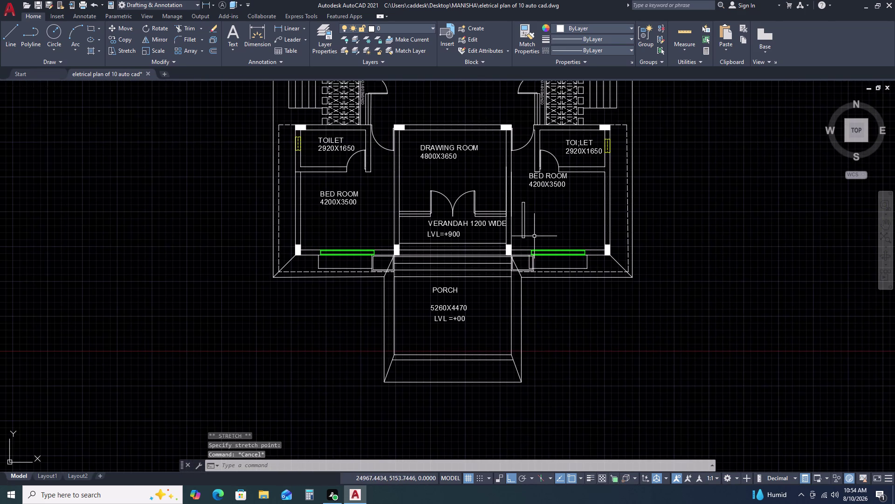
key(l)
key(space)
Draw a short horizontal line near the lower end of the right bedroom's light bar.
scroll(up, 3)
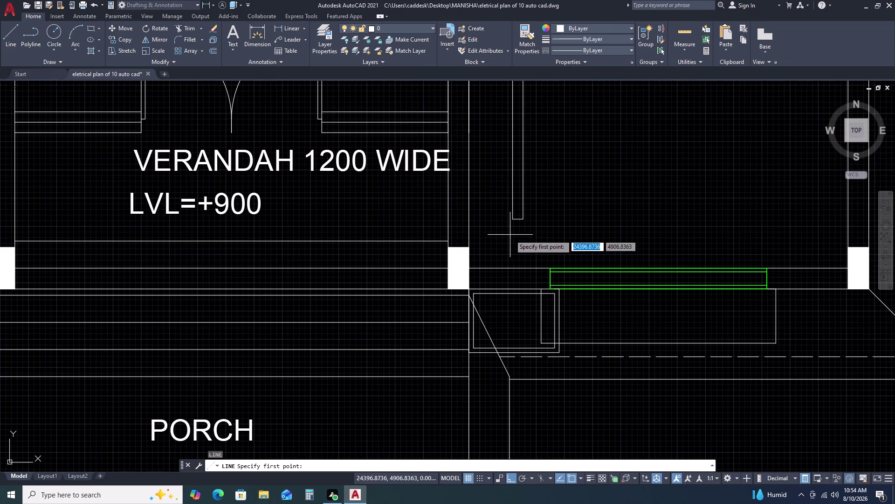
click(547, 230)
click(599, 229)
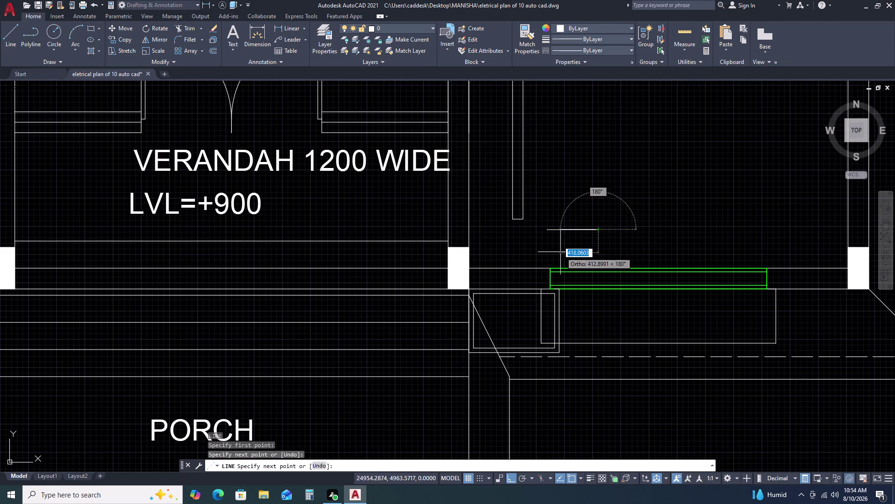
key(Escape)
click(583, 226)
click(566, 241)
Move the new line by its midpoint to the bar's bottom end, then select it.
key(m)
key(space)
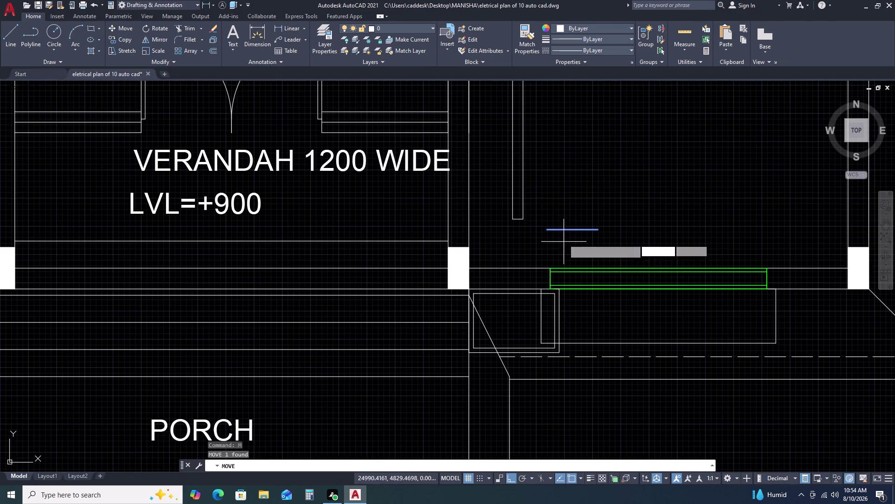
click(574, 230)
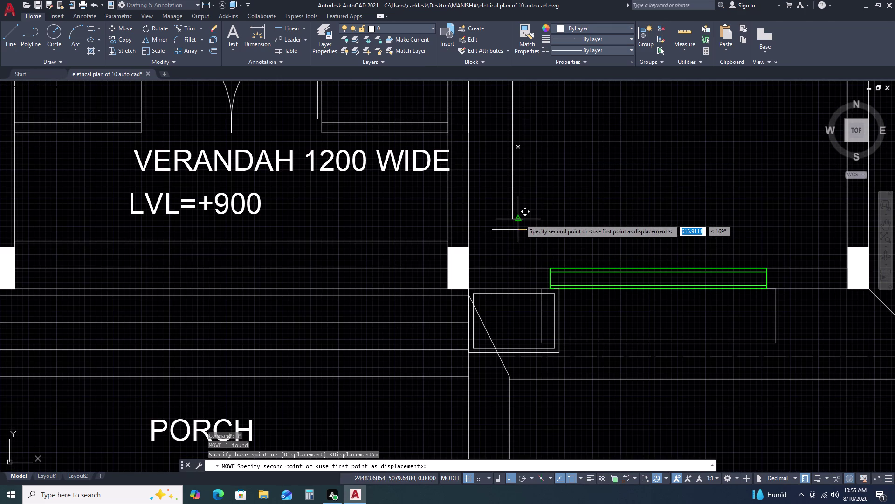
click(520, 220)
scroll(down, 3)
scroll(up, 3)
scroll(up, 3)
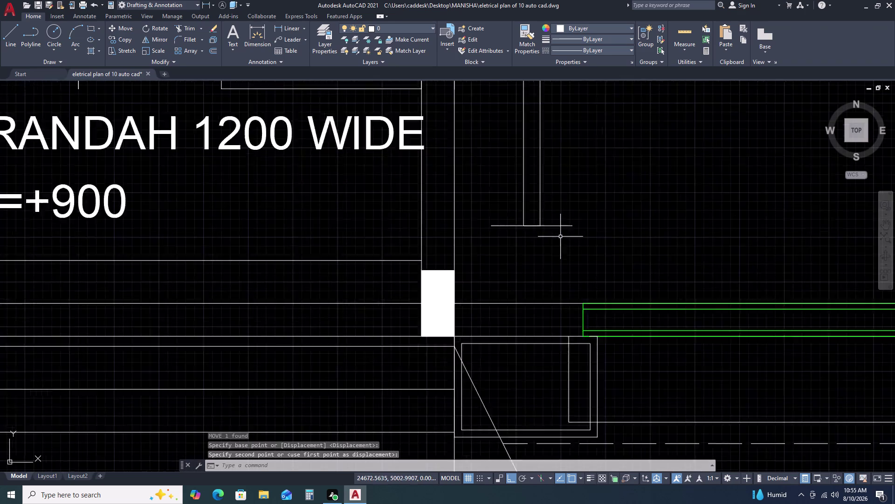
click(569, 213)
click(562, 237)
scroll(up, 3)
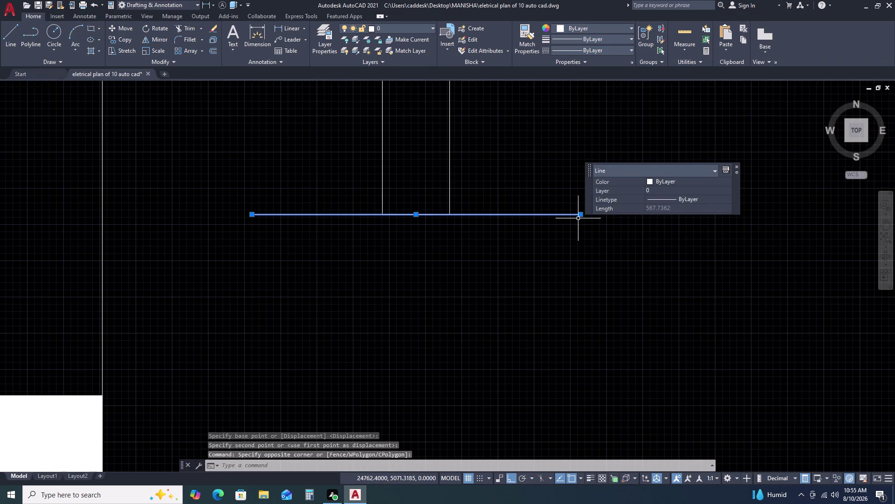
Shorten the base line by 10 at its right end and 10 at its left end.
click(581, 214)
text(1)
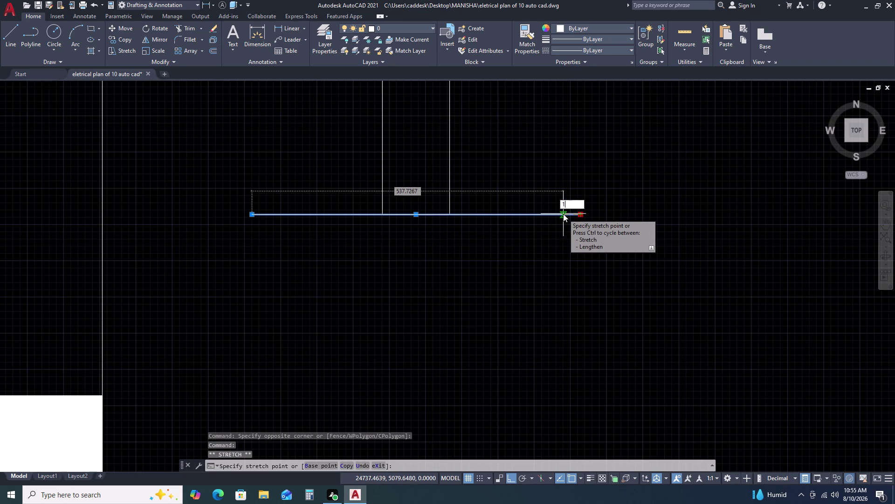
text(0)
key(space)
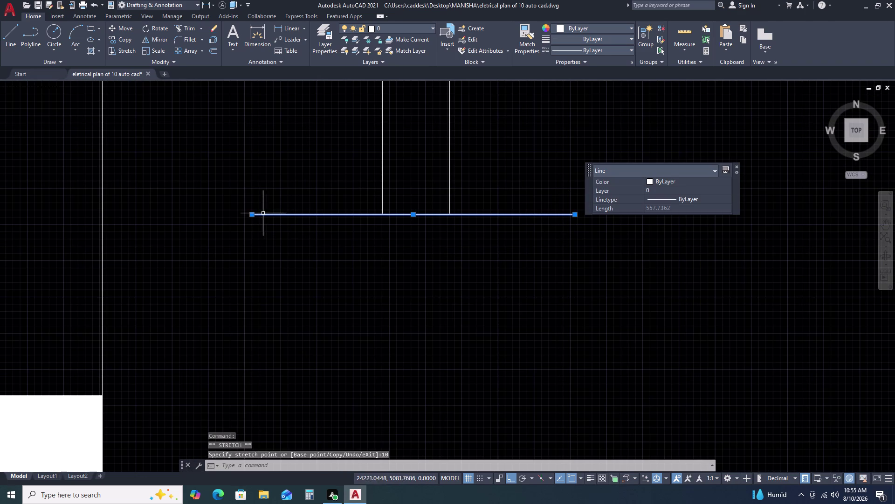
click(249, 213)
key(1)
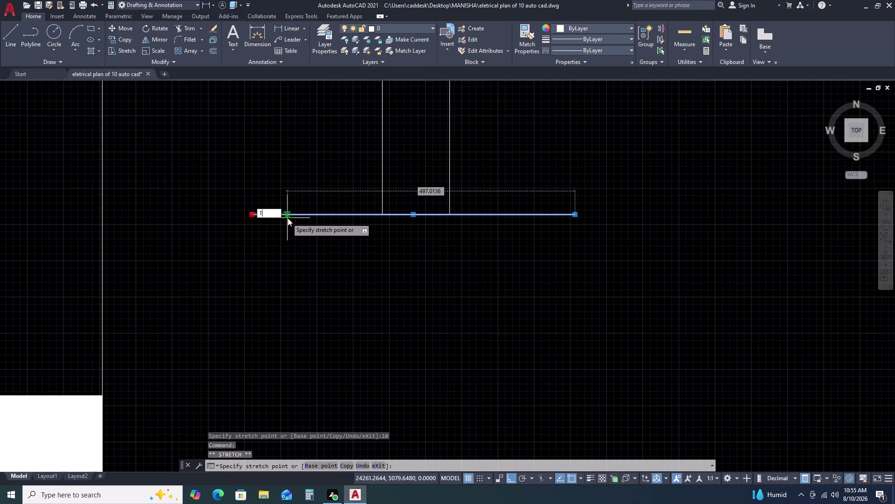
text(0)
key(space)
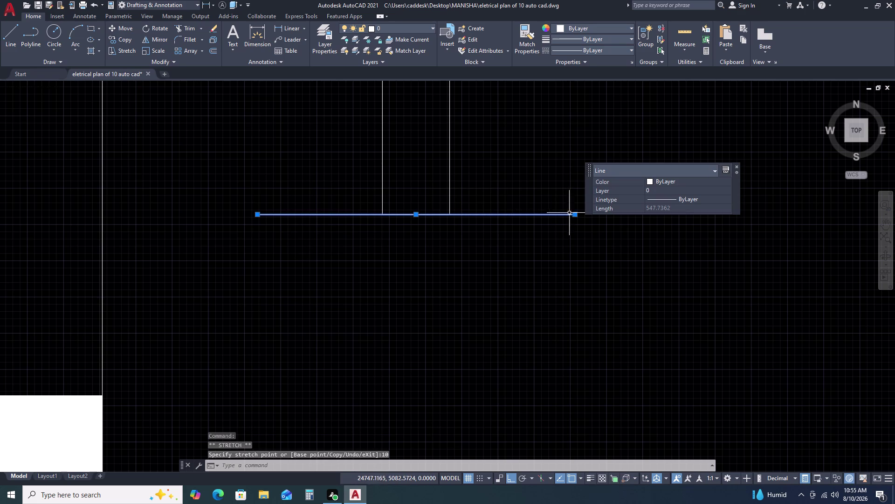
Grip-stretch both ends further inward until the base line is 377.2593 long.
click(575, 214)
click(545, 216)
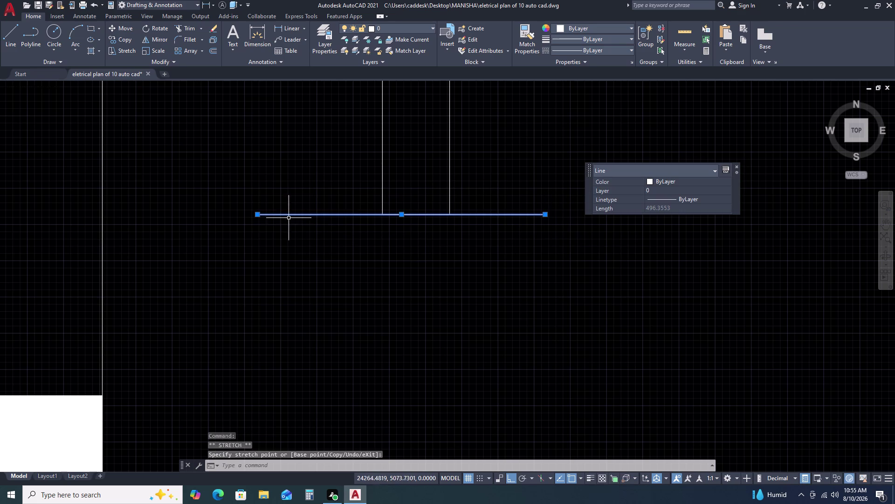
click(257, 215)
click(303, 217)
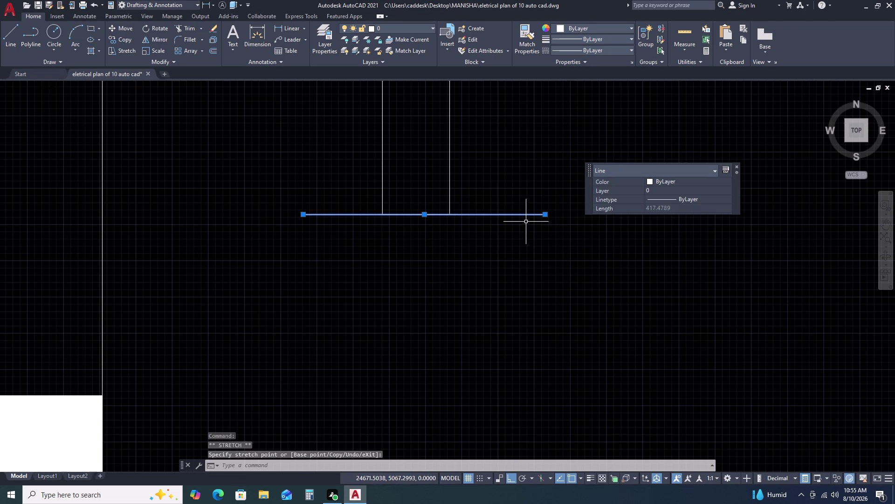
click(548, 212)
click(546, 215)
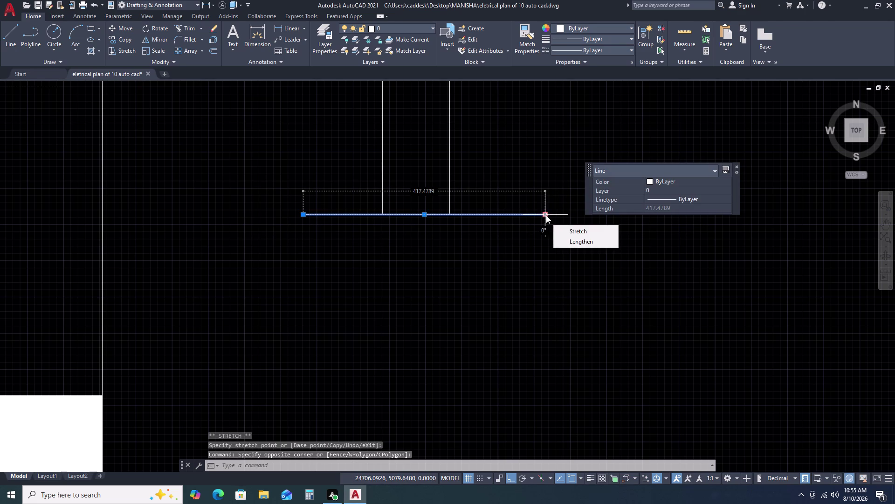
click(548, 216)
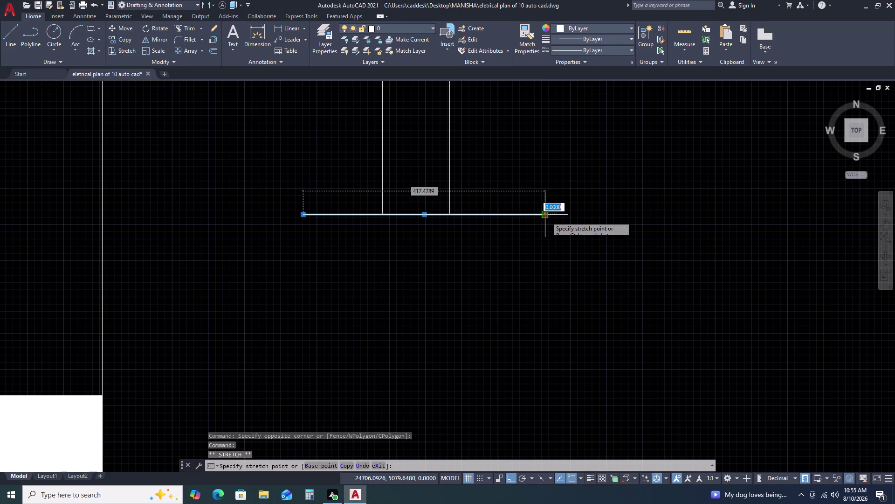
click(522, 218)
key(Escape)
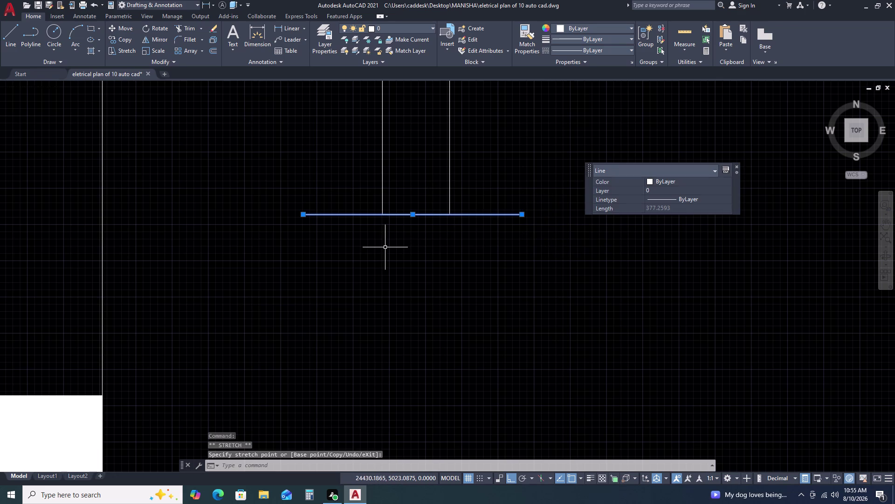
scroll(down, 3)
scroll(down, 3)
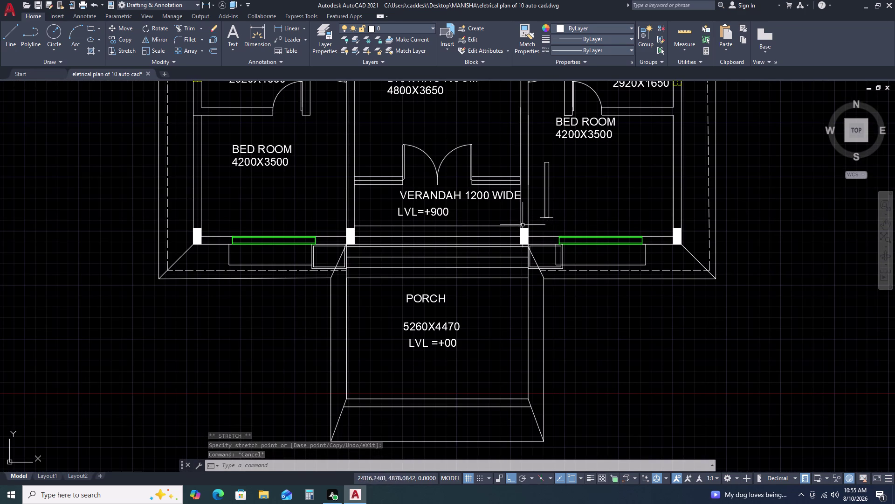
Stretch the verandah-side bar-light rectangle's top grip downward twice to shorten it.
scroll(up, 3)
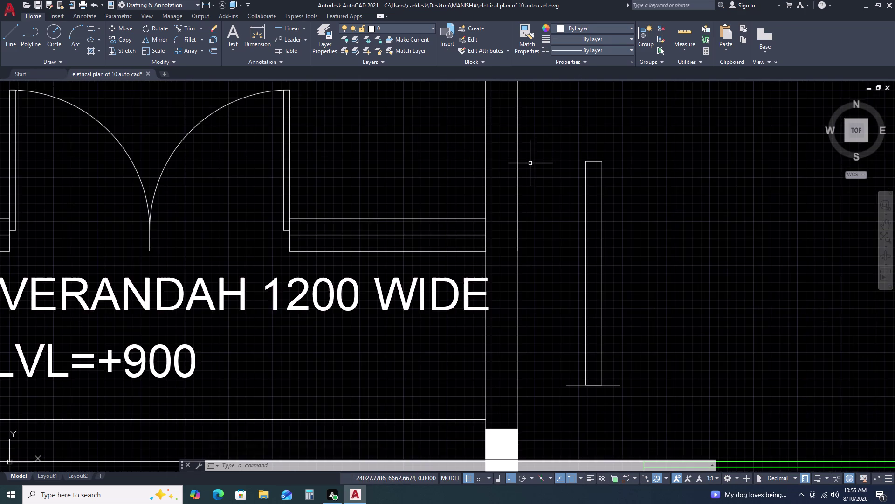
scroll(down, 3)
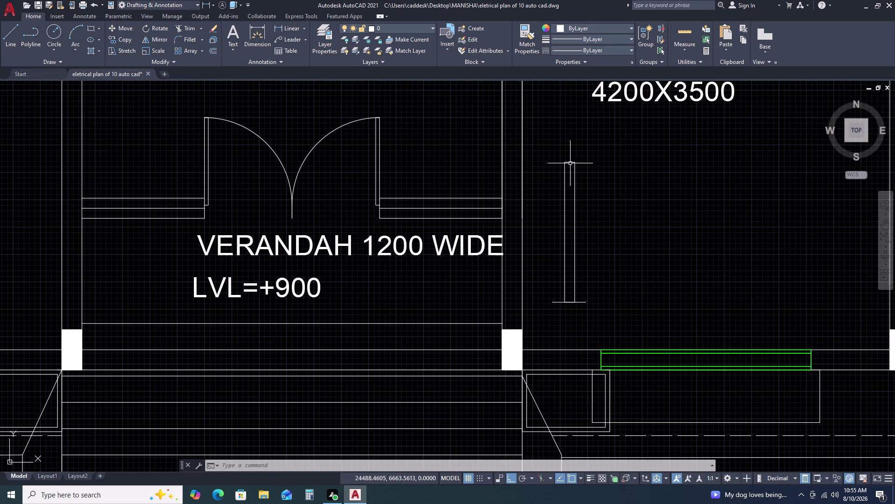
click(570, 163)
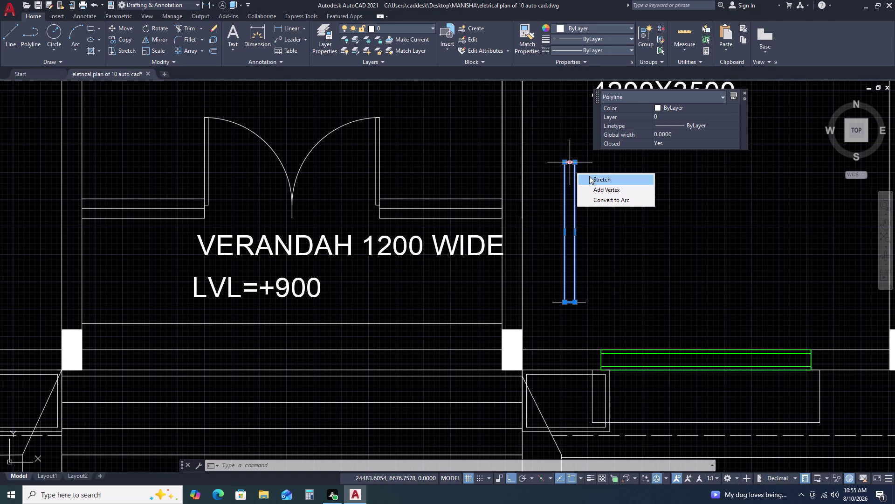
scroll(up, 3)
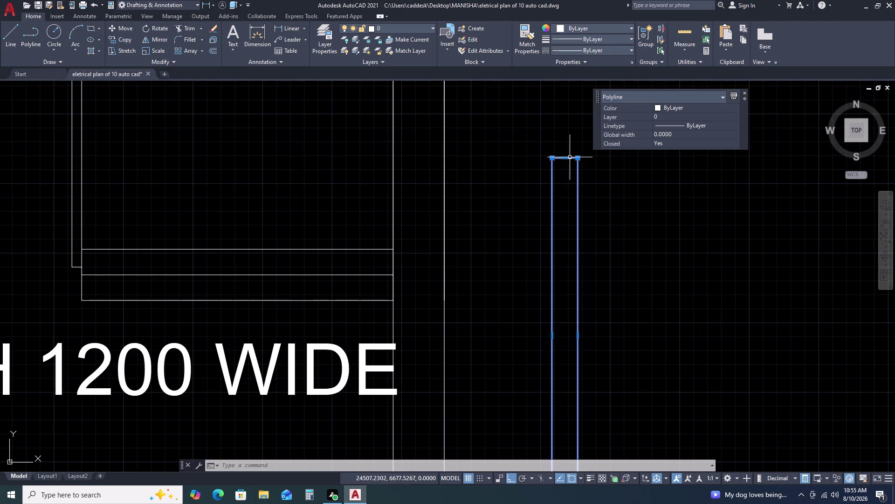
click(566, 156)
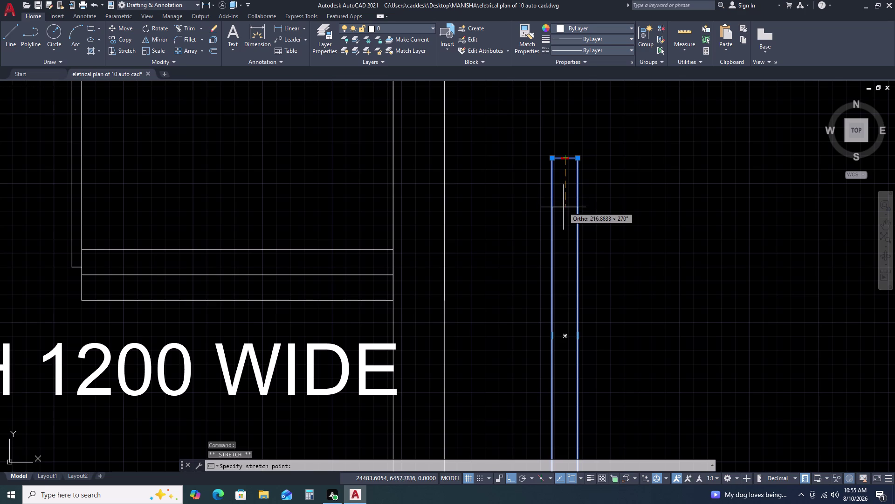
click(564, 209)
scroll(down, 3)
scroll(up, 3)
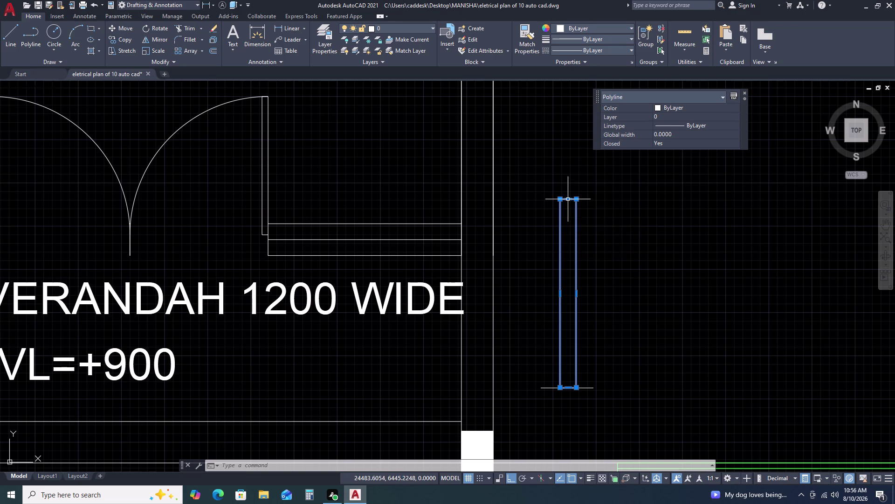
click(566, 197)
click(568, 212)
key(Escape)
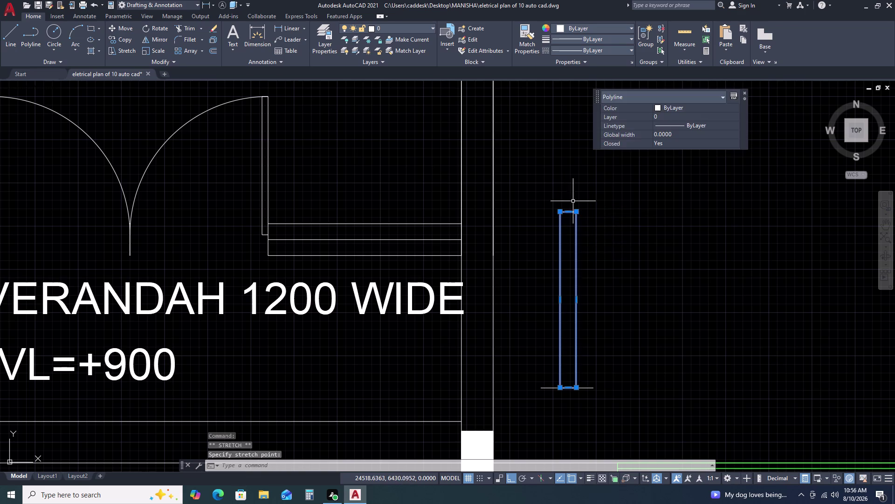
scroll(down, 3)
Move the horizontal line from its midpoint to the rectangle's bottom centre.
scroll(up, 3)
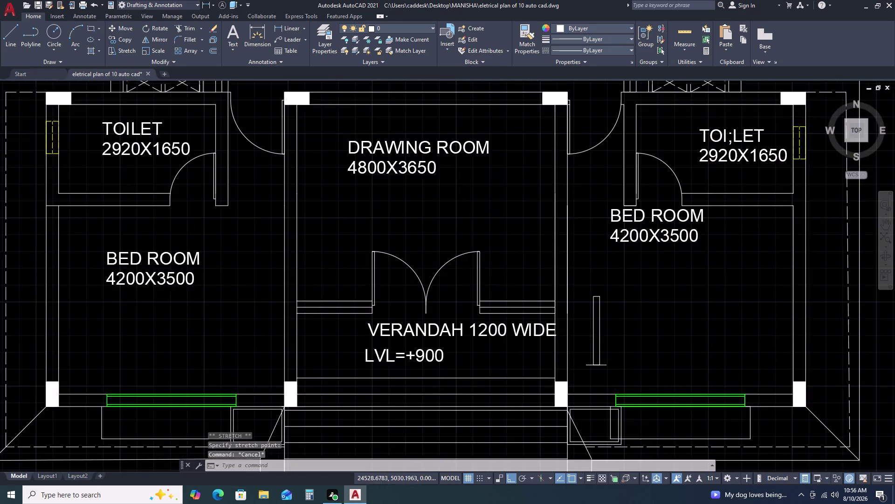
click(603, 364)
scroll(up, 3)
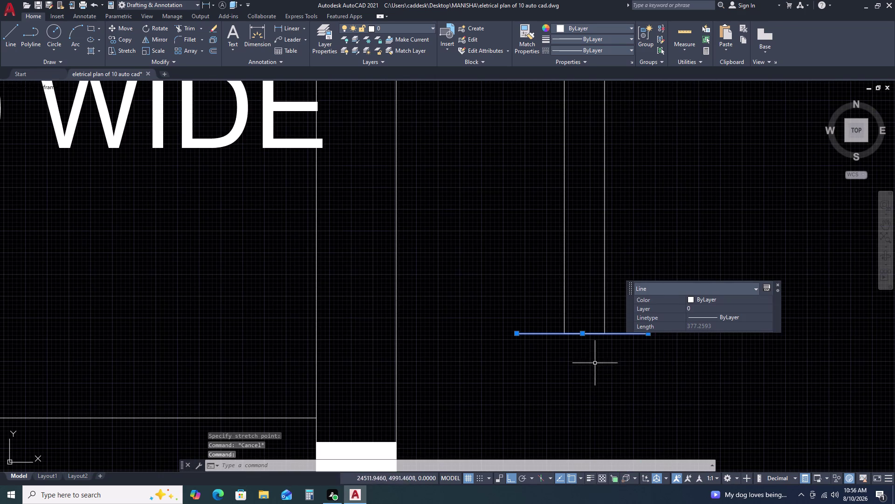
scroll(up, 3)
key(m)
key(space)
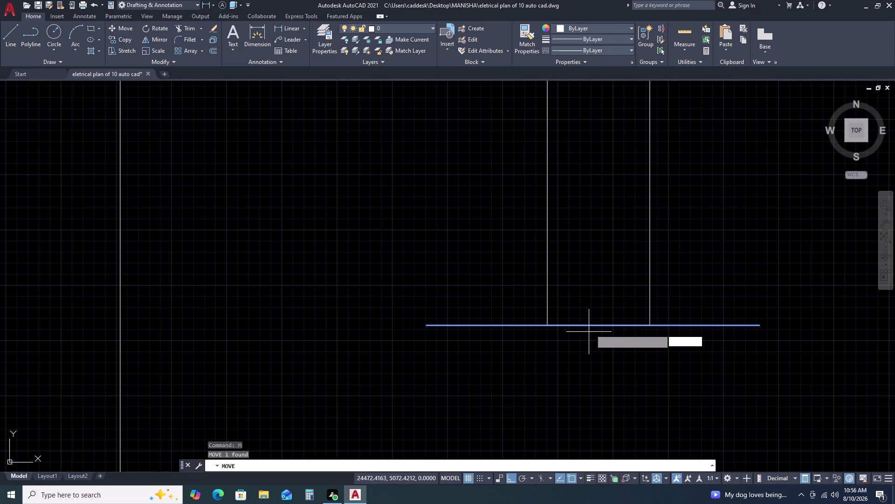
click(591, 323)
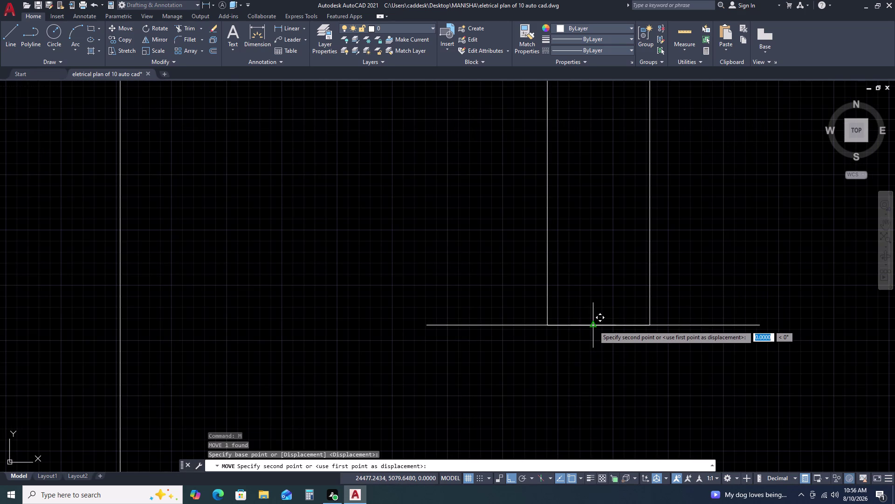
click(593, 325)
scroll(down, 3)
Select the repositioned crossbar line and start MIRROR on it.
drag(733, 298, 732, 302)
click(704, 350)
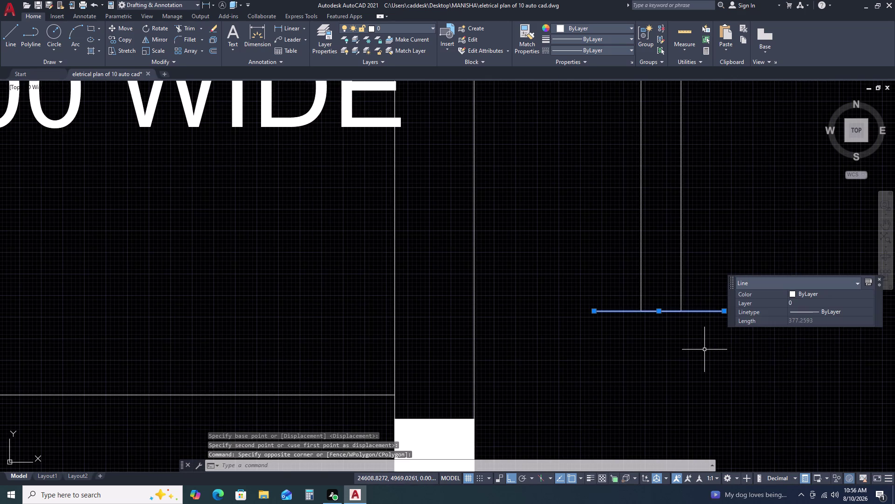
text(MI)
key(space)
scroll(down, 3)
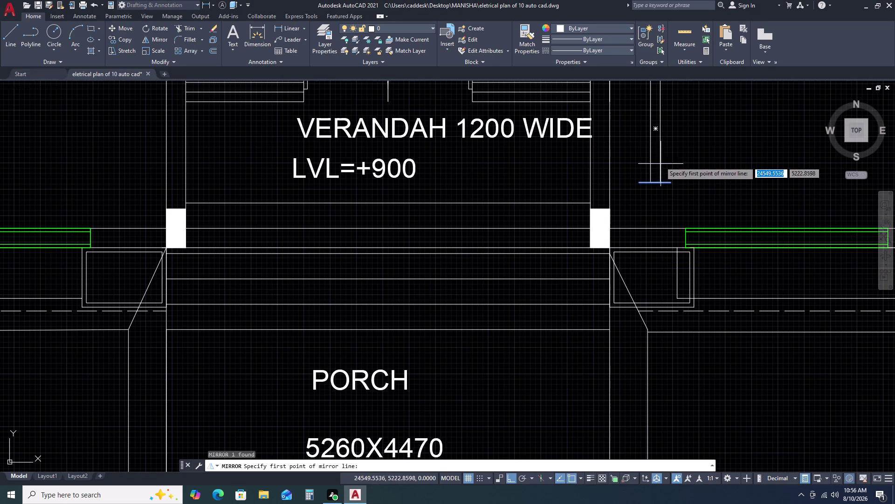
Try a mirror axis across the rectangle, cancel it, and reselect the bottom crossbar.
click(659, 130)
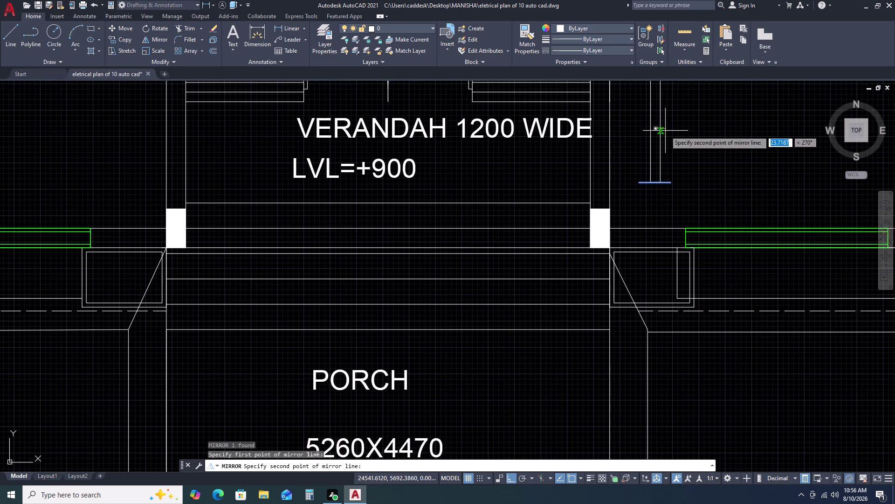
scroll(down, 3)
middle_drag(674, 135, 672, 169)
click(692, 166)
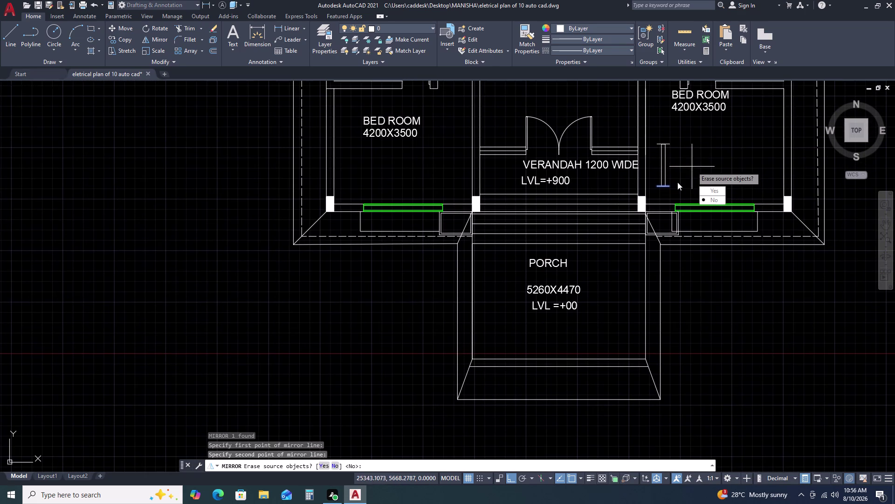
key(Escape)
double_click(671, 187)
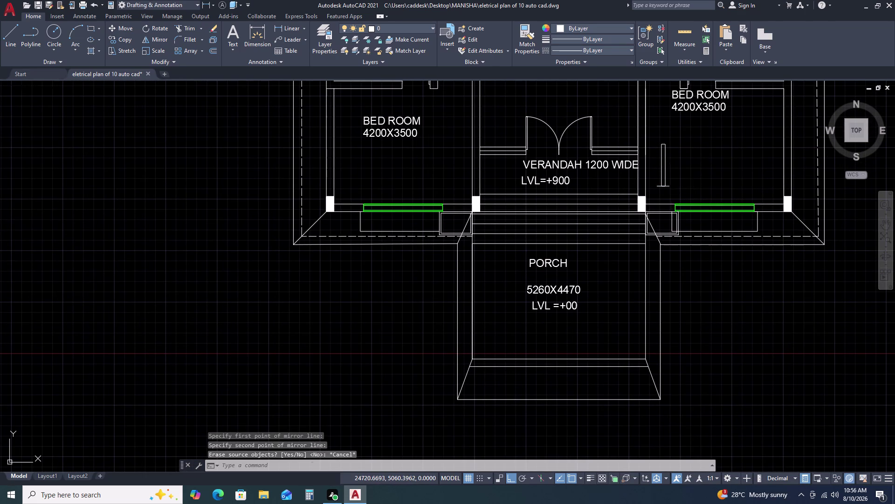
click(669, 178)
Mirror the bottom crossbar across the rectangle's midpoint to cap its top.
text(M)
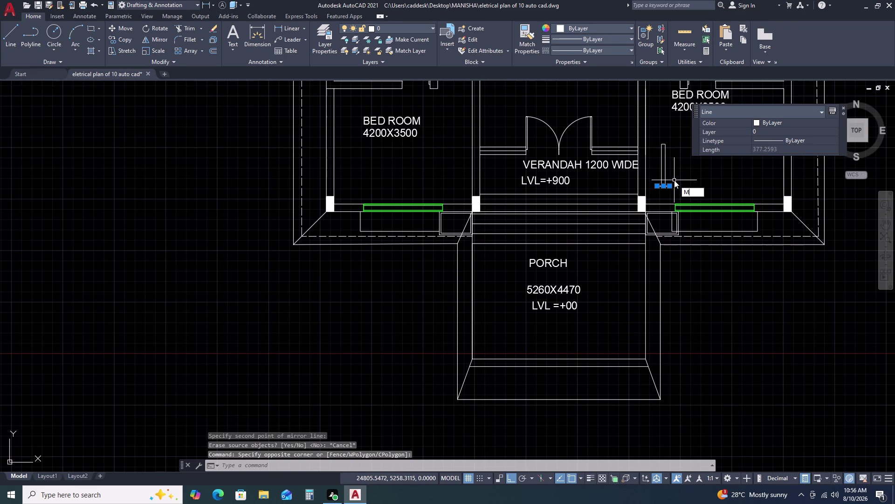
text(I)
key(space)
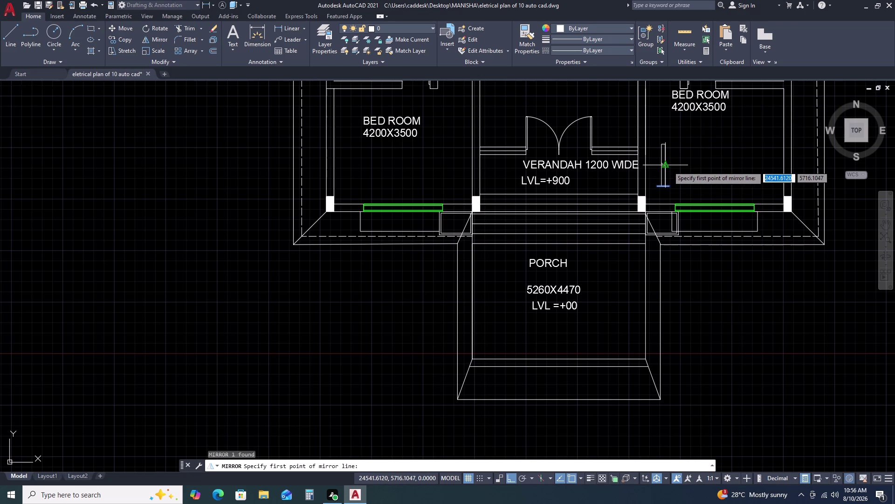
click(668, 166)
click(692, 161)
drag(712, 193, 692, 161)
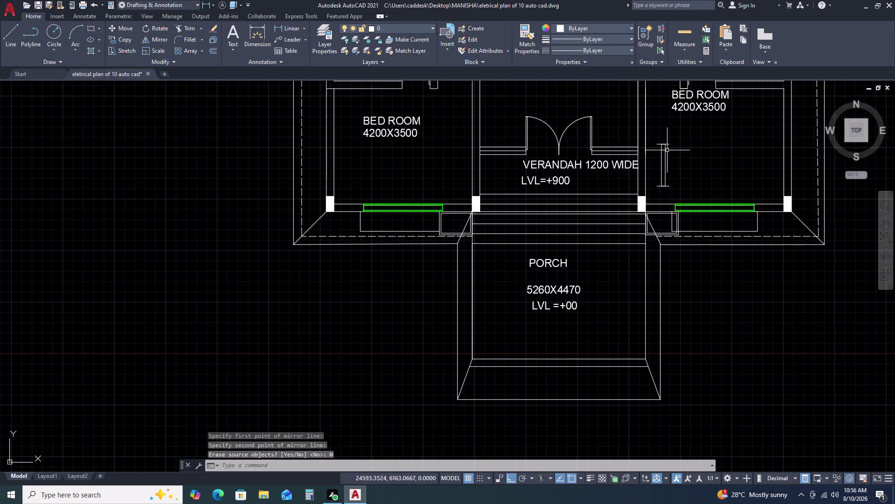
scroll(up, 3)
scroll(up, 3)
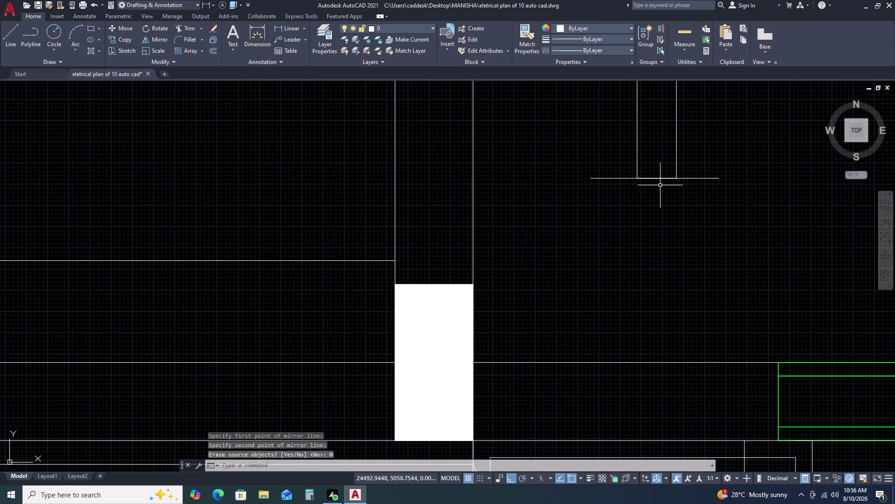
Trim the overhanging line pieces from the fixture symbol.
text(TR)
key(space)
click(661, 178)
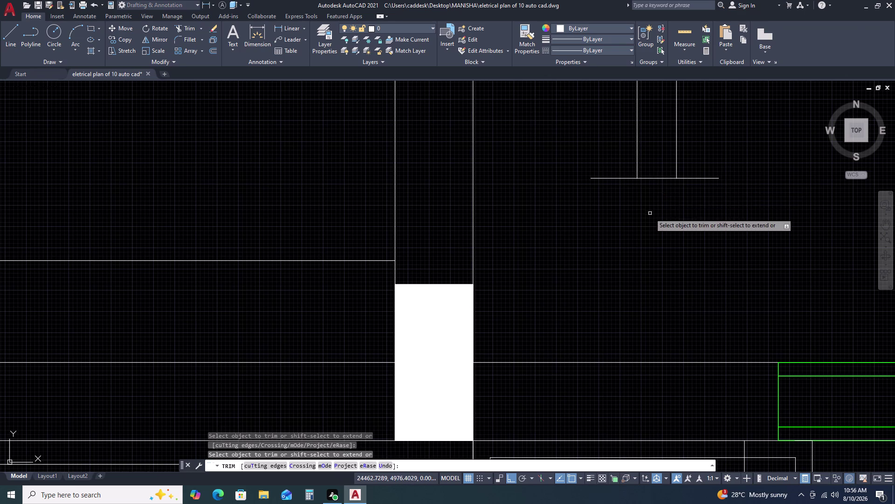
scroll(down, 3)
click(653, 100)
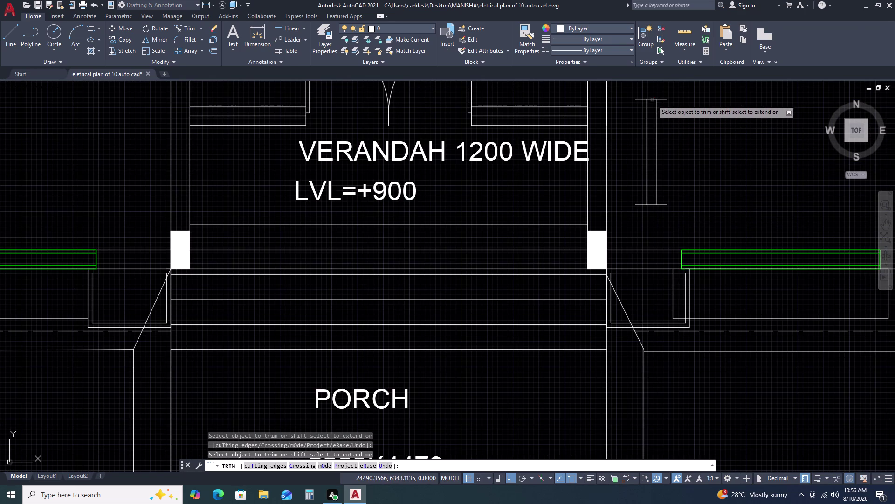
key(Escape)
scroll(down, 3)
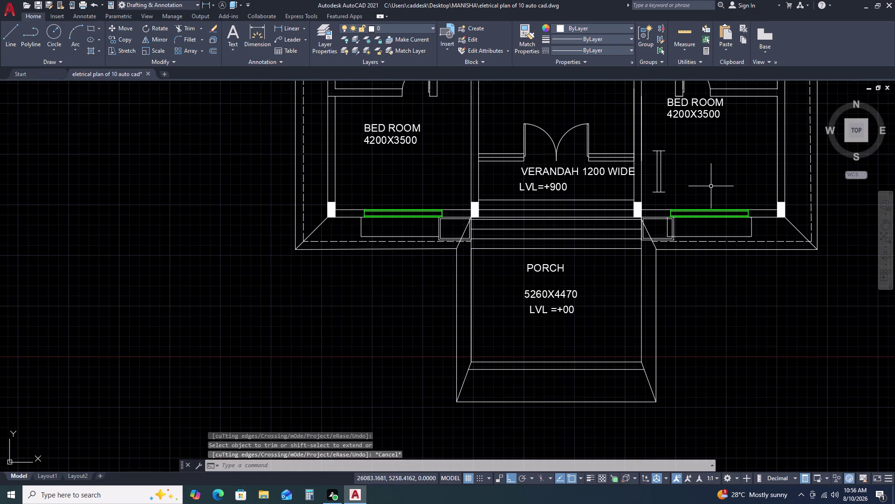
scroll(down, 3)
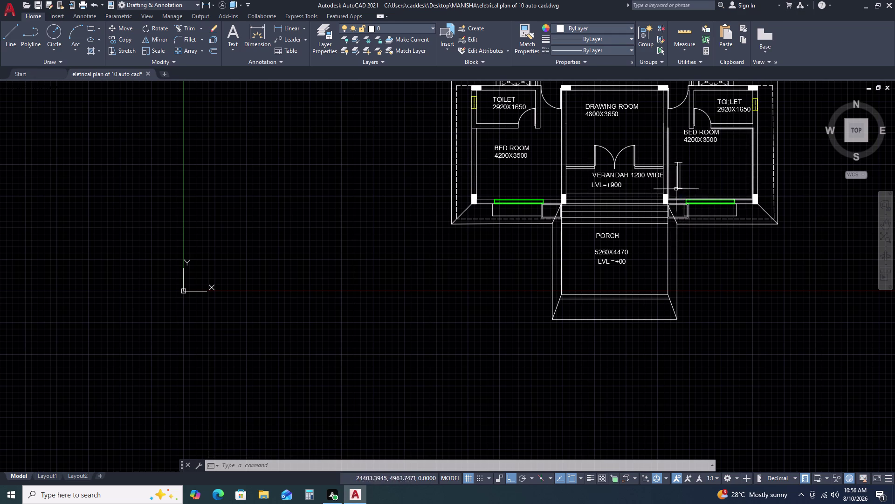
Mirror the whole bar-light fixture across a vertical axis at the bedroom window's centre.
scroll(up, 3)
scroll(up, 3)
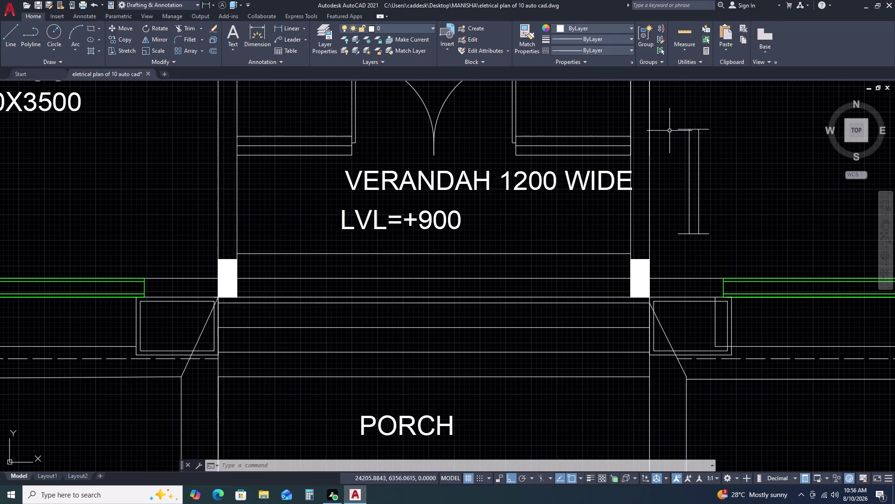
scroll(down, 3)
click(671, 126)
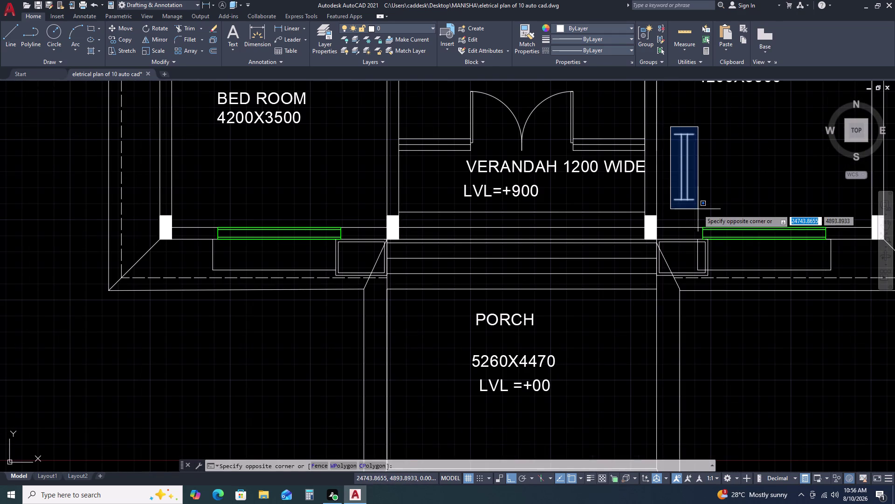
click(698, 209)
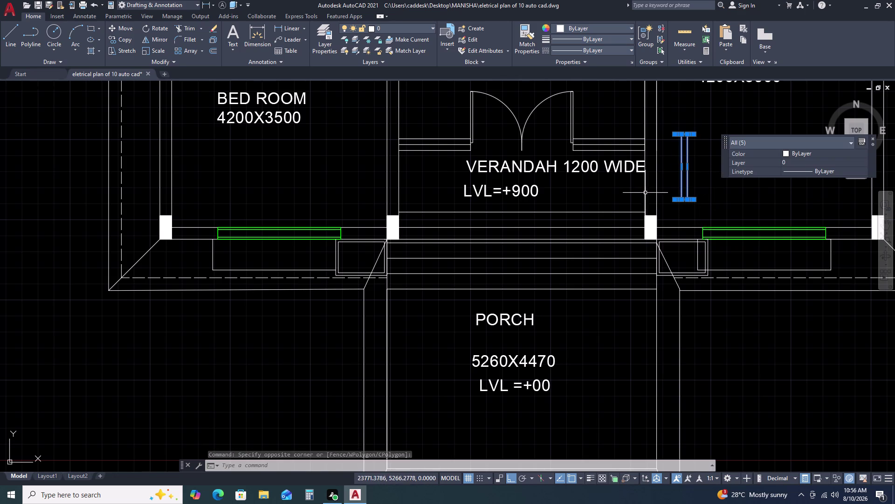
key(m)
key(i)
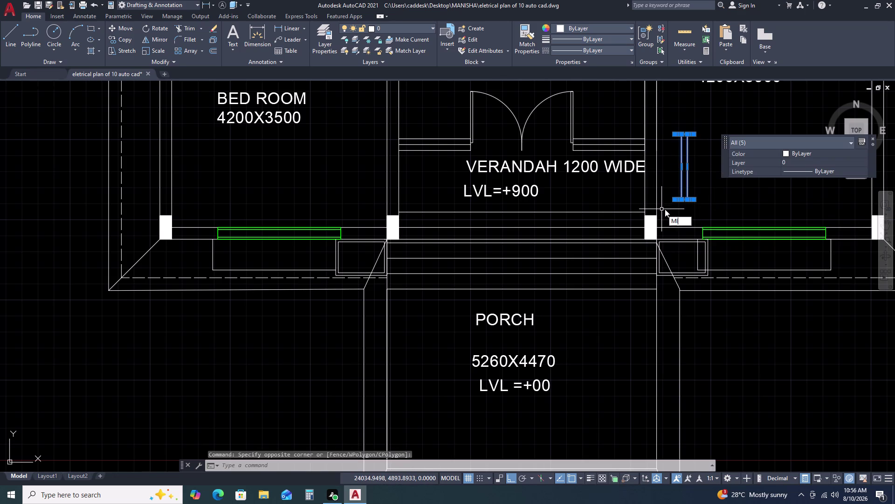
key(space)
scroll(down, 3)
scroll(down, 3)
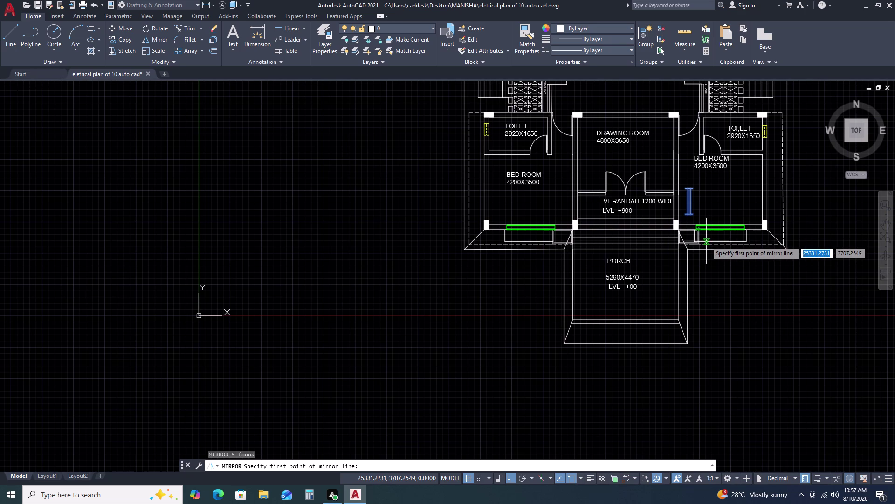
scroll(up, 3)
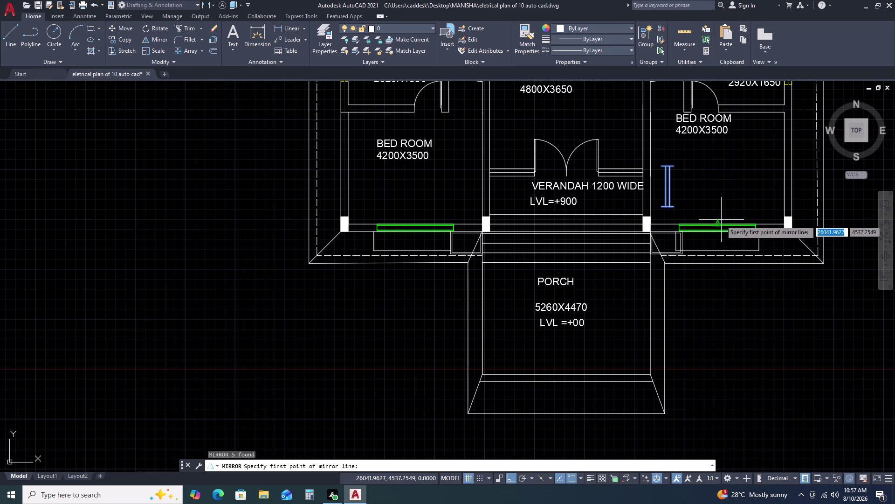
click(719, 223)
click(718, 172)
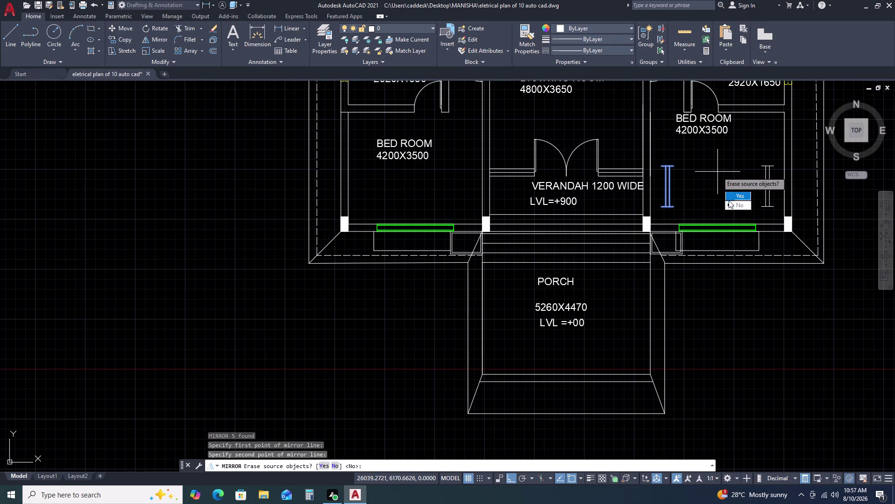
Window-select the mirrored fixture and move it beside the room's centre mark.
drag(735, 206, 717, 171)
click(741, 153)
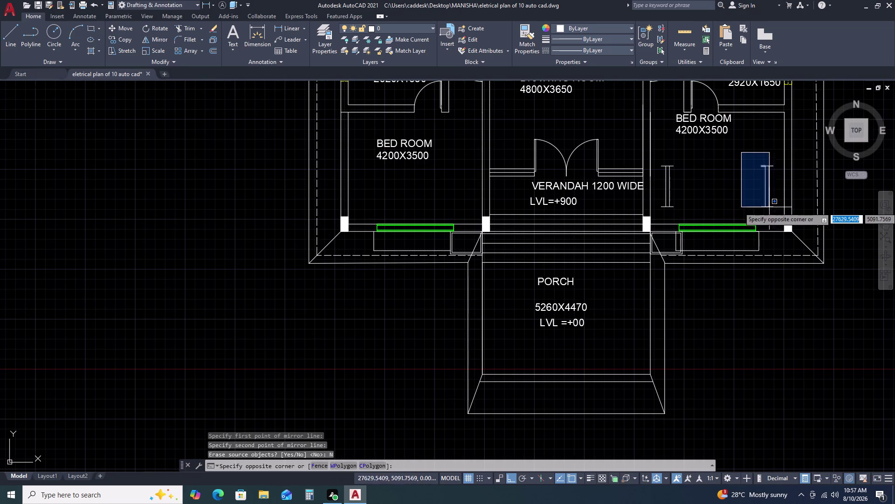
click(777, 211)
text(M)
key(space)
click(766, 205)
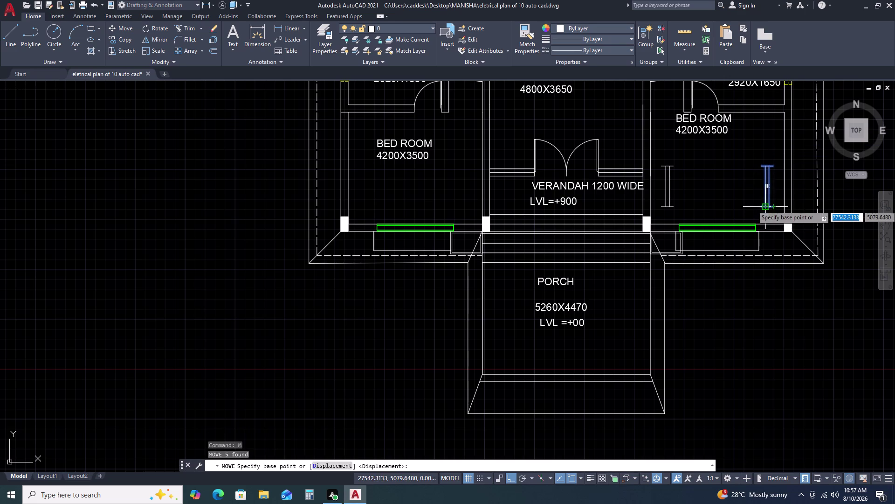
click(725, 201)
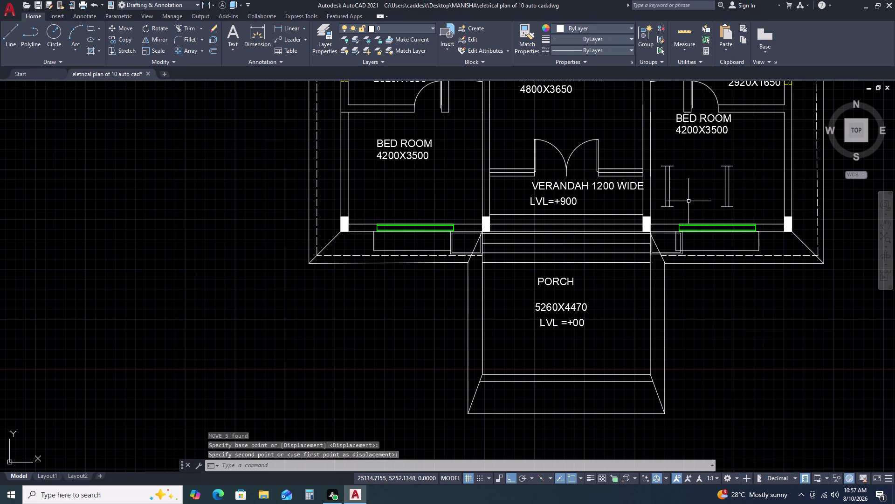
Enter the REVCLOUD command, choosing it from the RE suggestions.
scroll(up, 3)
scroll(down, 3)
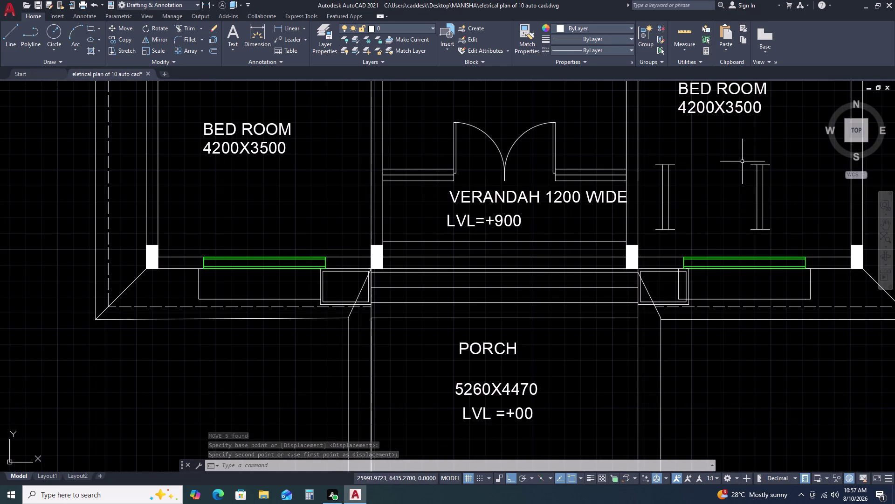
scroll(up, 3)
scroll(down, 3)
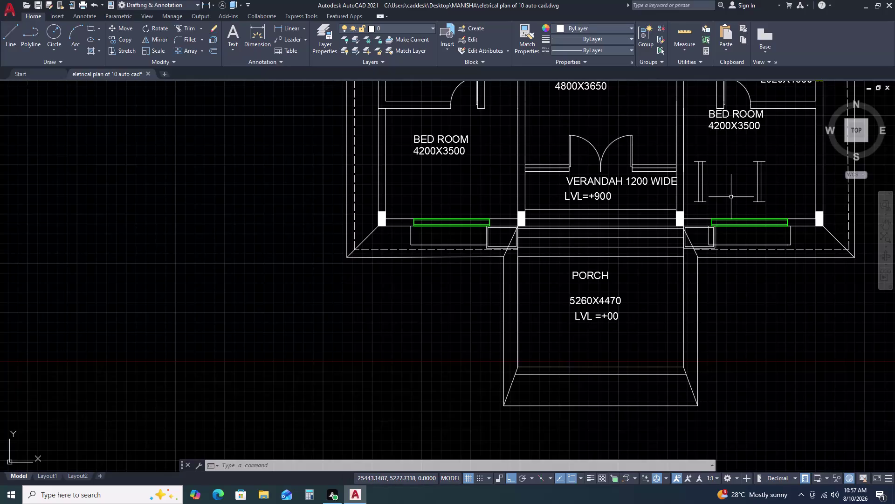
text(RE)
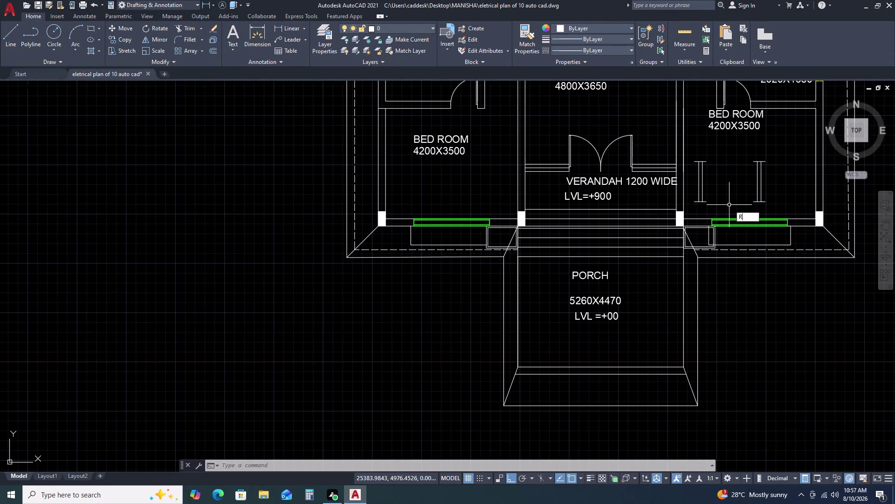
key(c)
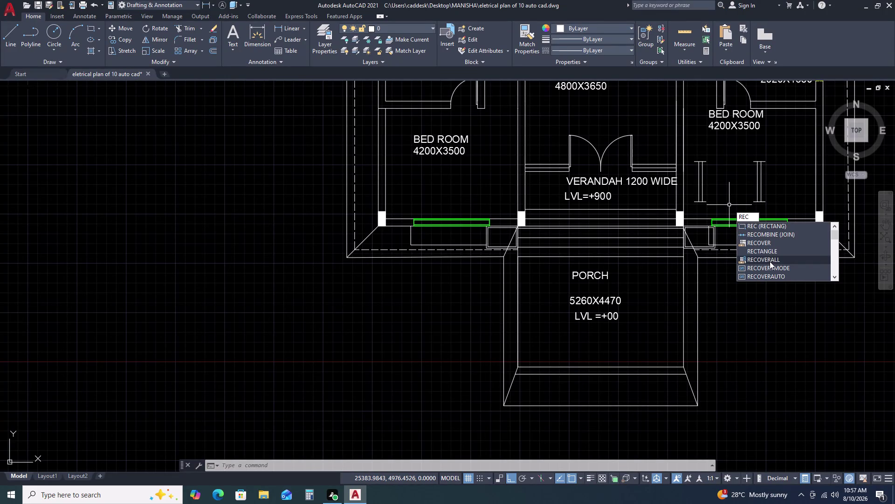
key(BackSpace)
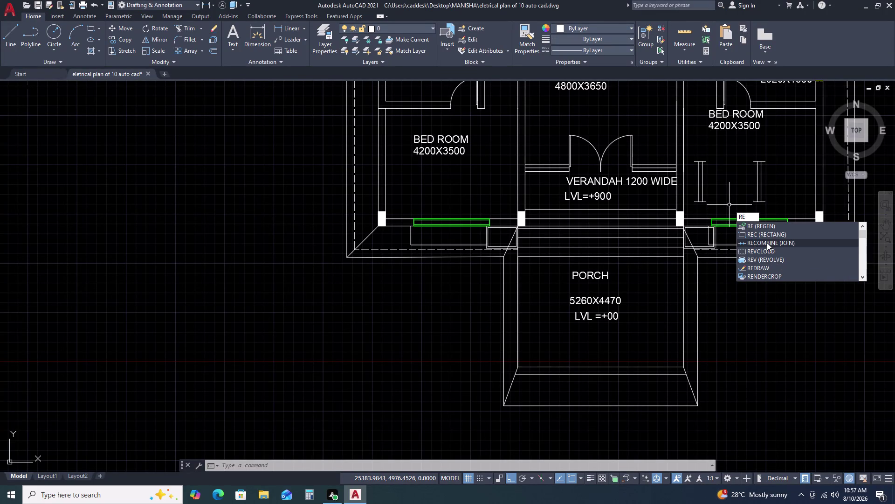
double_click(768, 251)
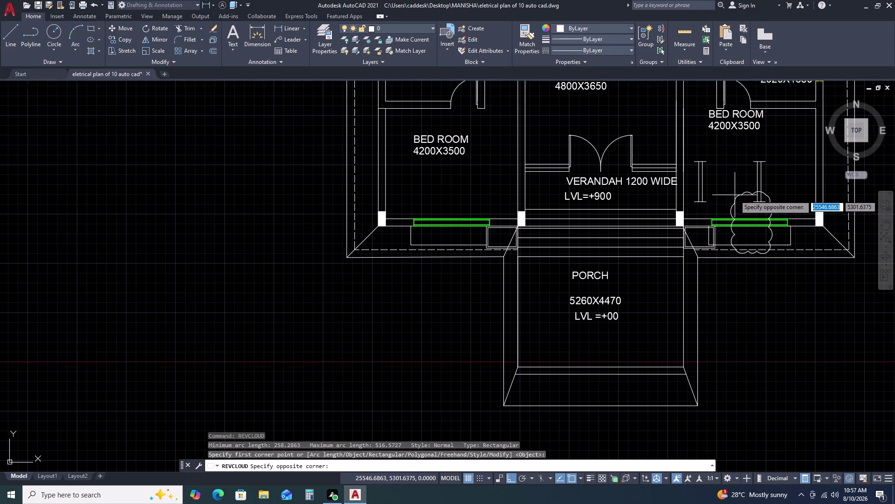
key(Escape)
key(space)
Draw a small lens-shaped revision cloud between the two bar lights.
click(730, 193)
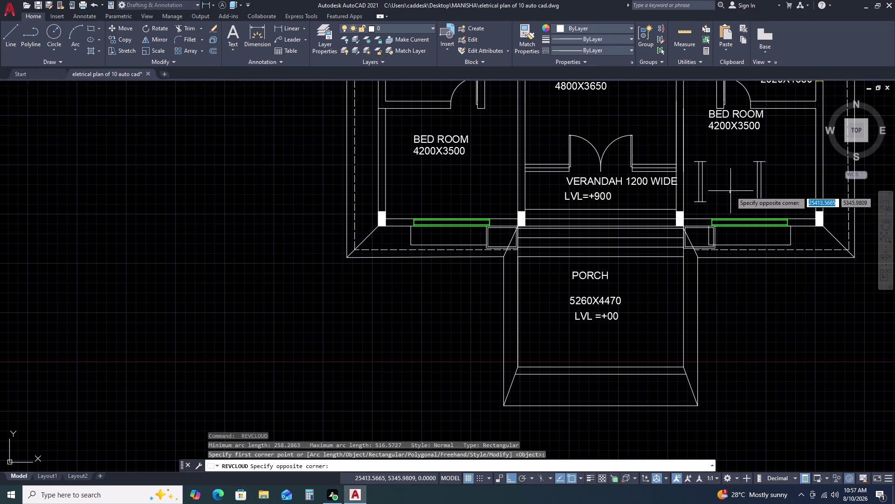
scroll(up, 3)
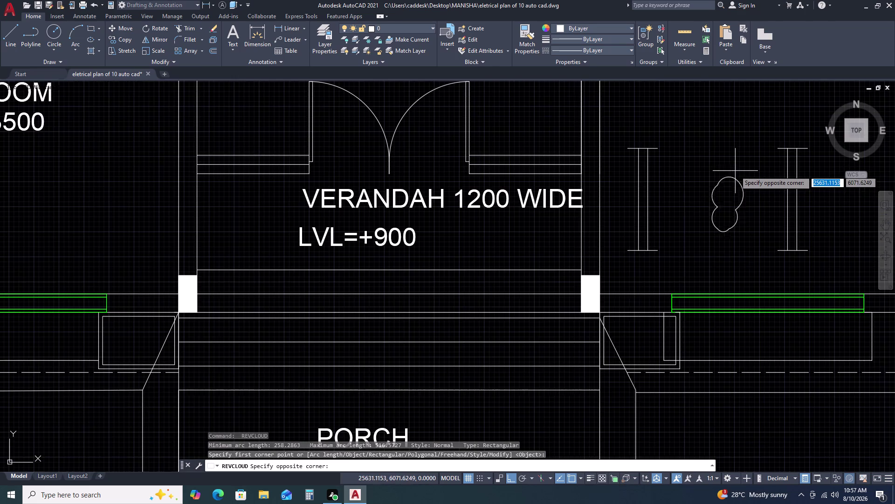
click(730, 212)
scroll(up, 3)
drag(730, 203, 729, 195)
click(708, 132)
middle_drag(737, 199, 715, 240)
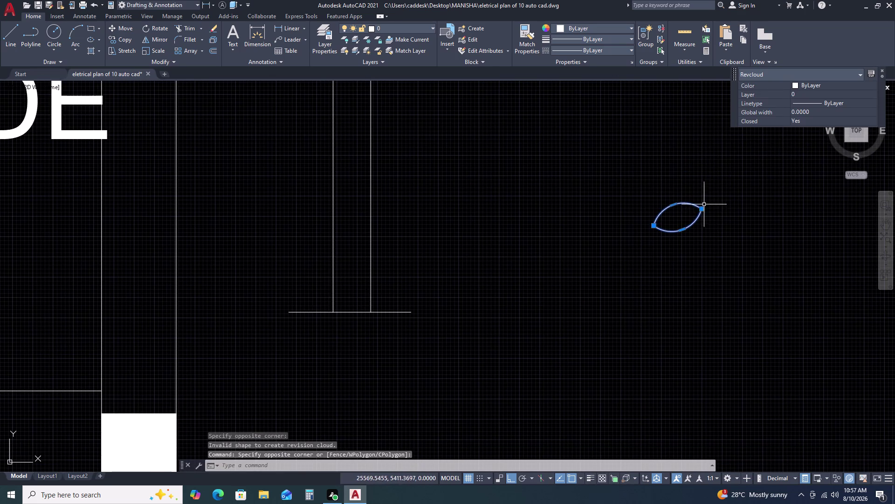
Drag the leaf's tip grips to lengthen and slant the fan blade.
click(701, 209)
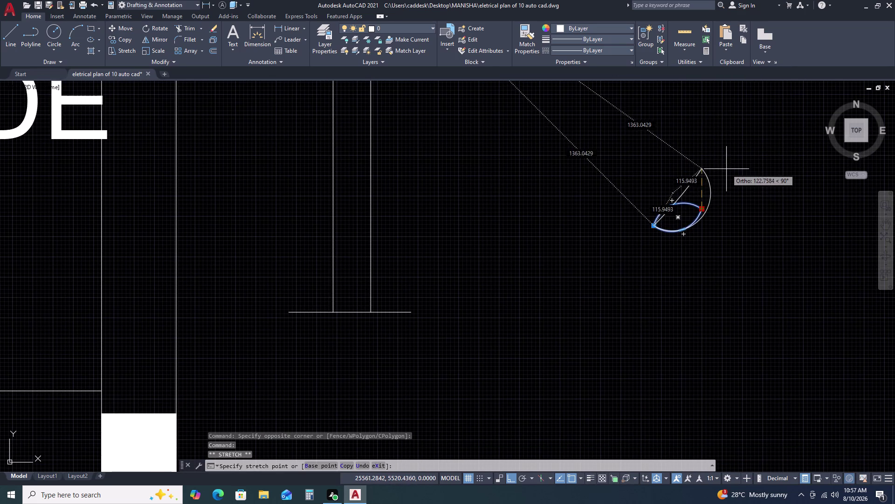
scroll(down, 3)
key(Escape)
scroll(up, 3)
click(720, 196)
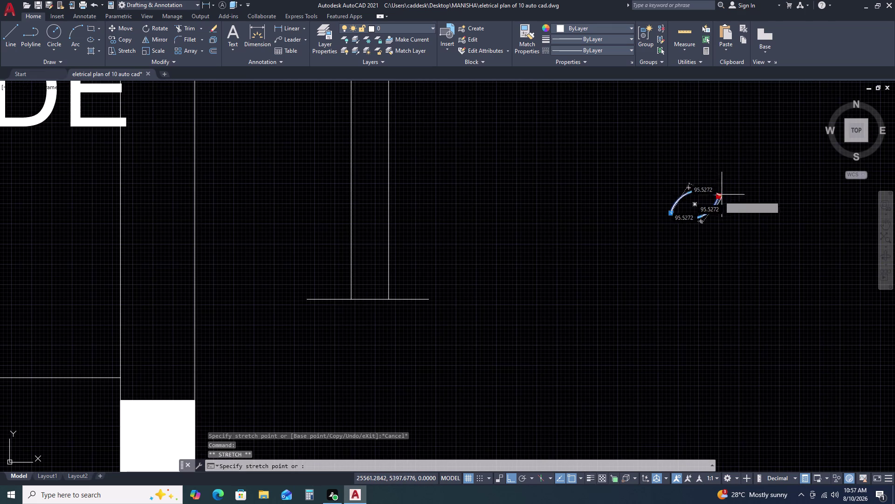
scroll(down, 3)
middle_drag(763, 180, 656, 233)
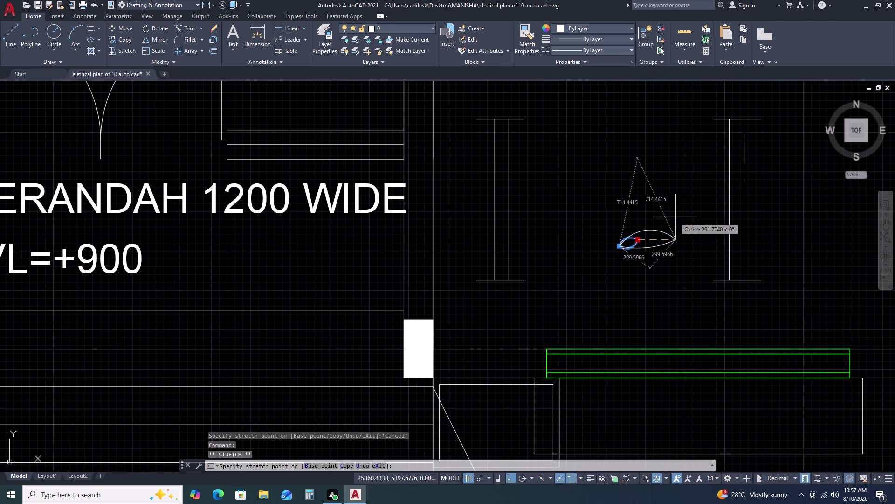
click(686, 209)
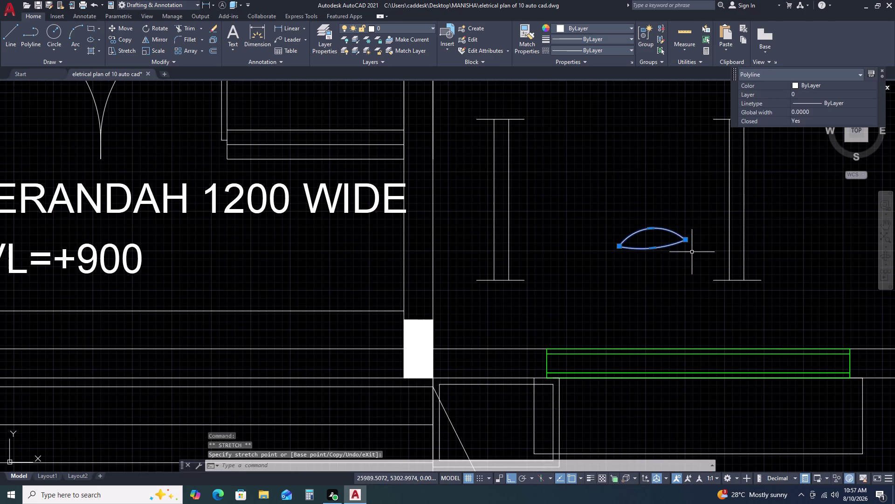
scroll(up, 3)
click(670, 220)
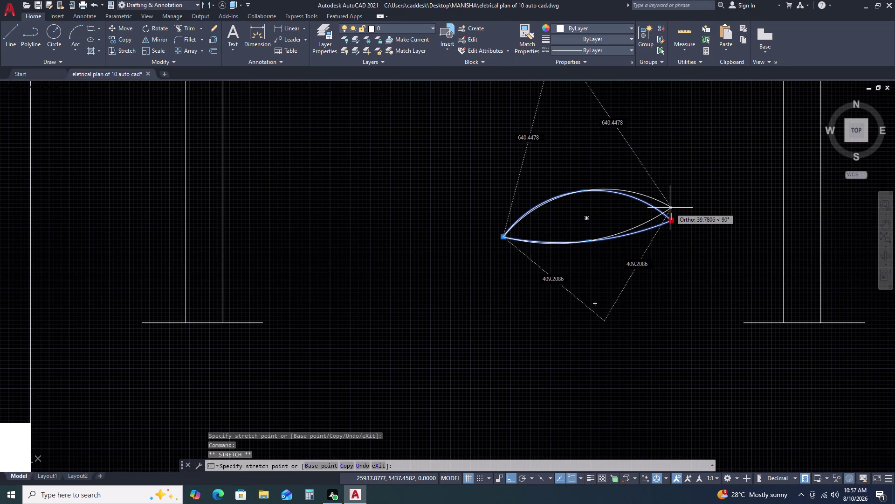
click(671, 196)
key(Escape)
scroll(down, 3)
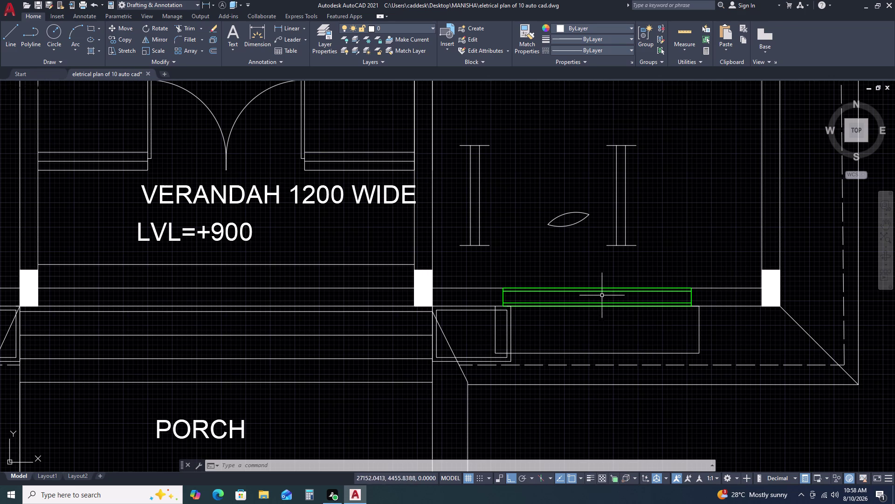
Pull the blade's upper-curve midpoint grip outward, then grab the lower-curve midpoint.
scroll(up, 3)
click(566, 212)
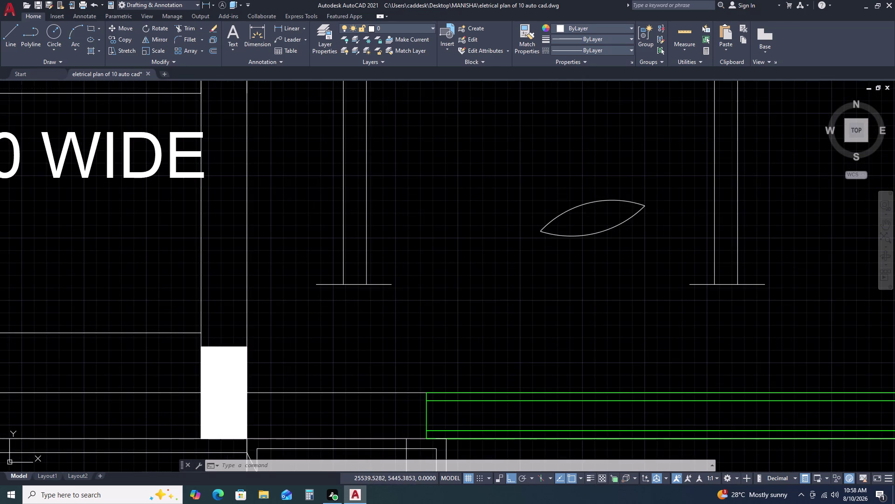
scroll(up, 3)
click(598, 209)
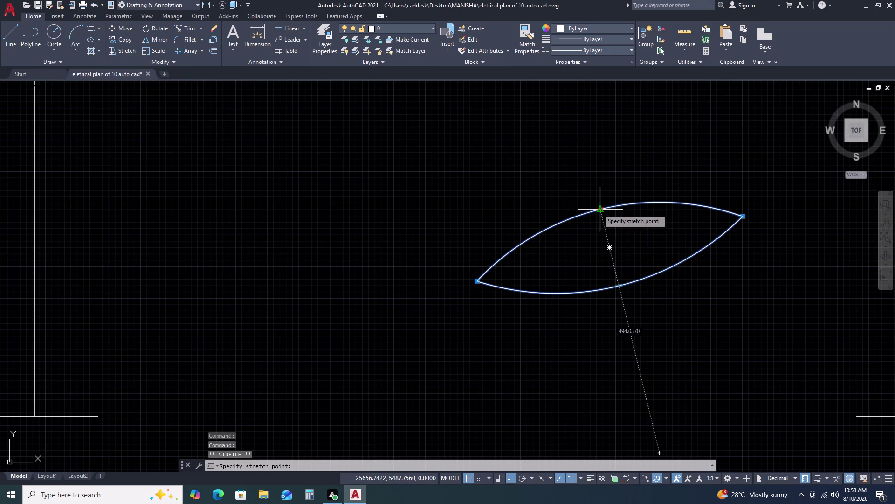
click(598, 202)
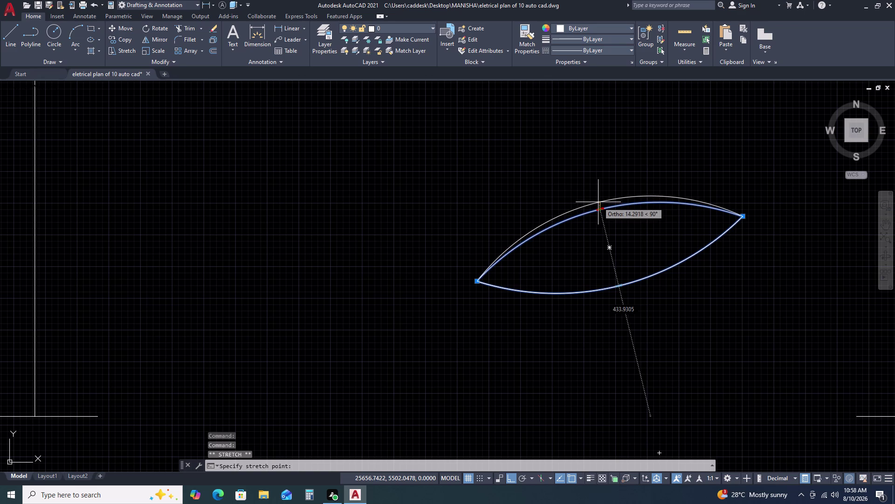
scroll(down, 3)
scroll(up, 3)
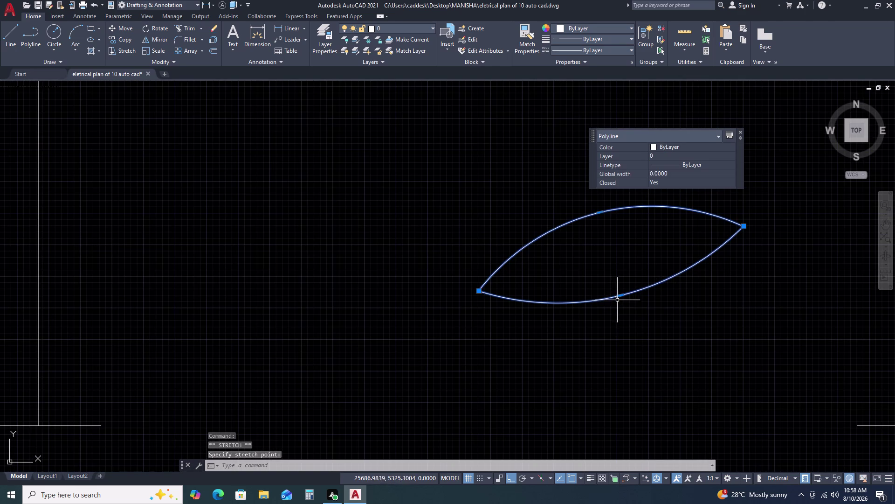
click(618, 297)
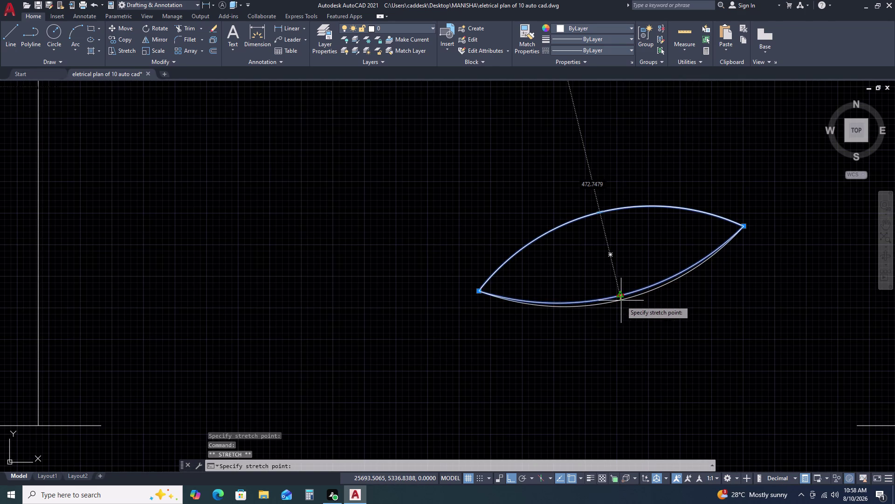
Set the lower curve, then mirror the blade (MI) from its tip with Ortho off, keeping the original.
click(621, 300)
scroll(down, 3)
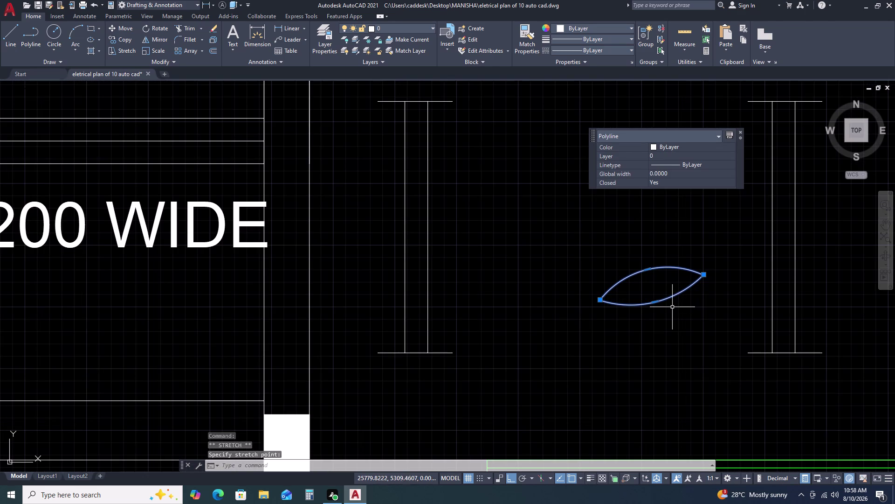
text(MI)
key(space)
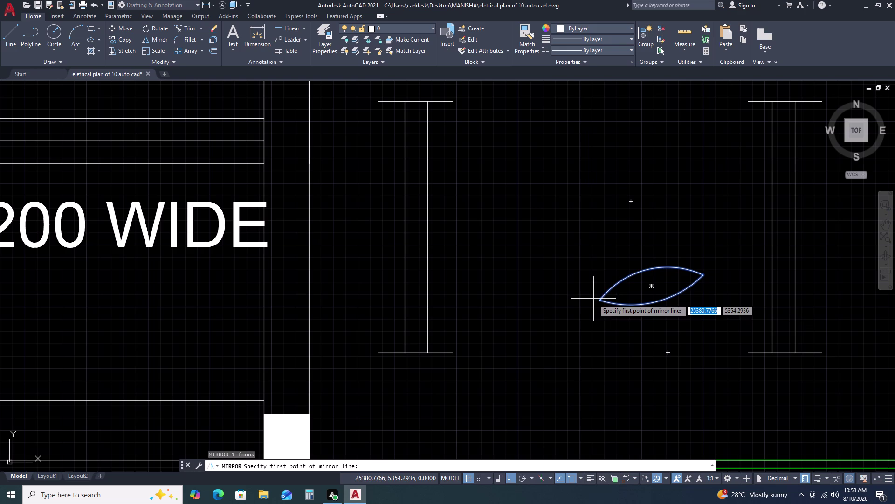
double_click(599, 300)
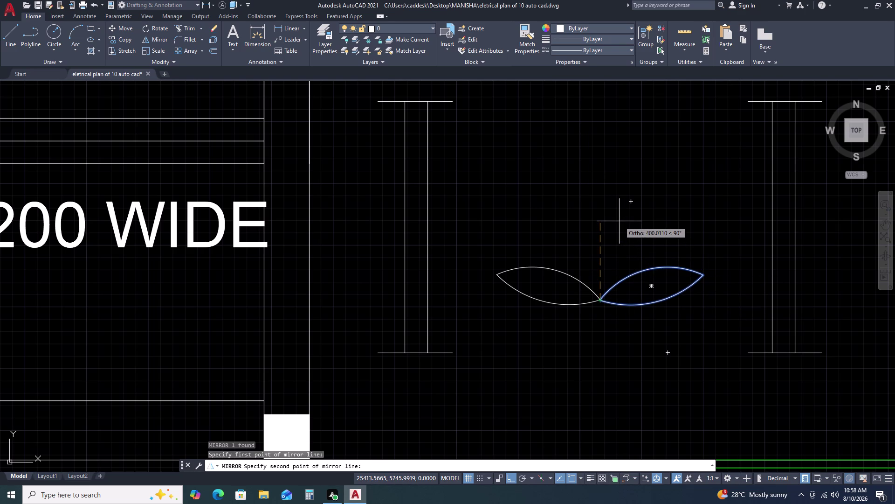
key(F8)
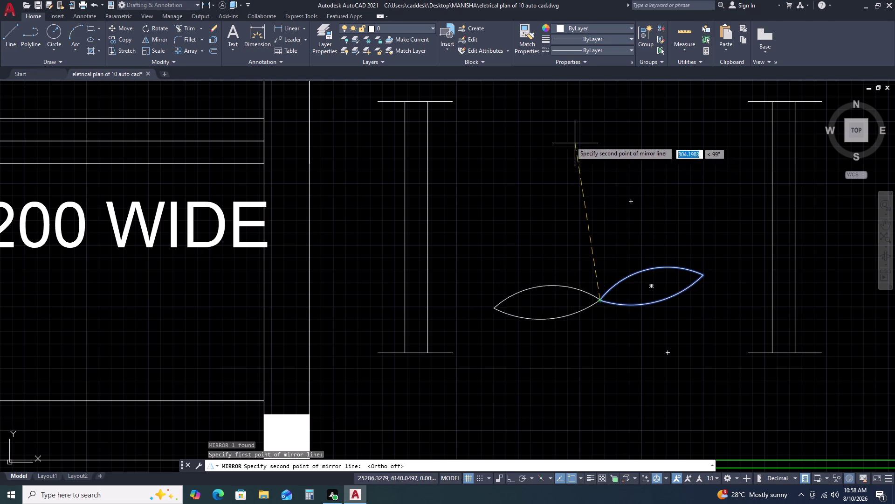
click(546, 135)
drag(560, 171, 545, 135)
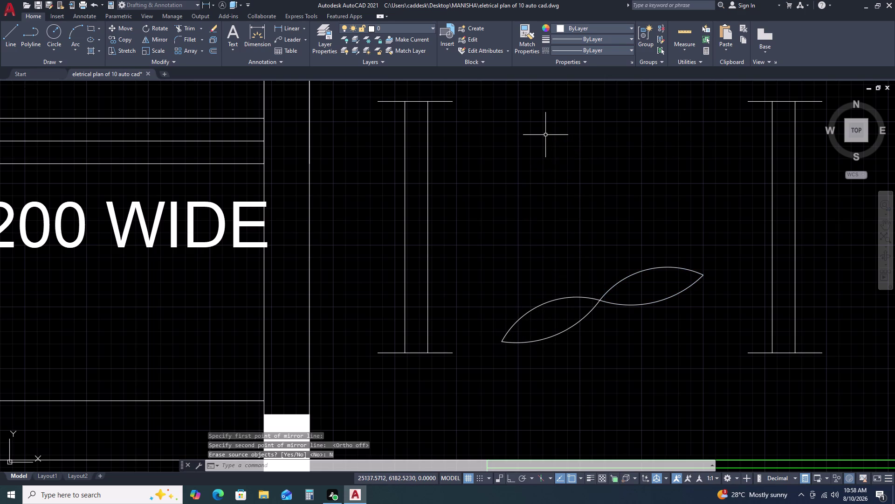
scroll(down, 3)
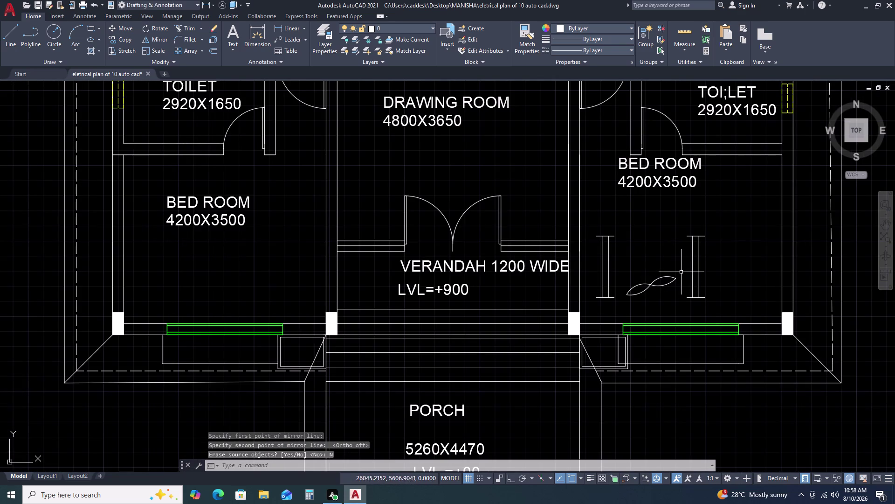
Copy a vertical bar light to a spot beside the original.
click(681, 229)
click(718, 311)
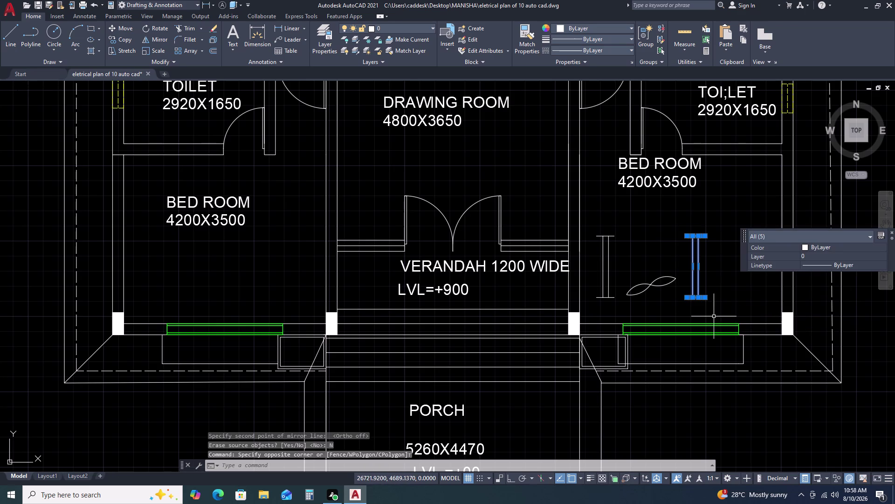
text(CO)
key(space)
click(715, 306)
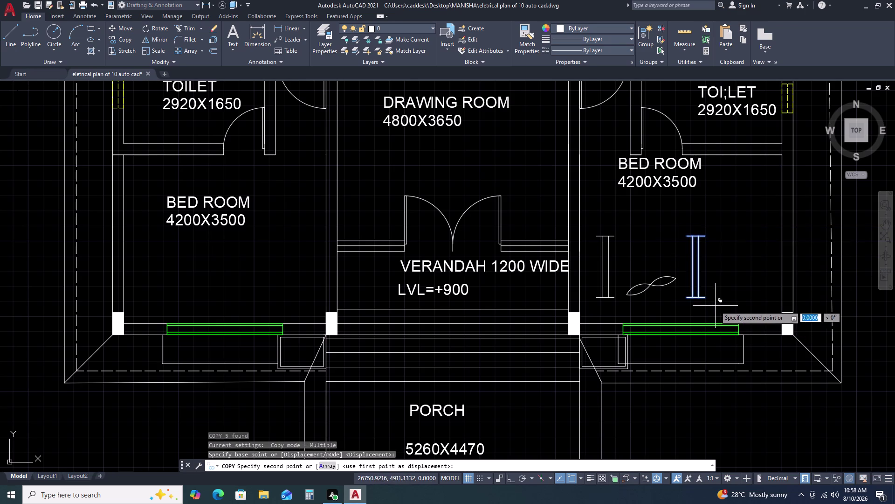
click(755, 279)
key(Escape)
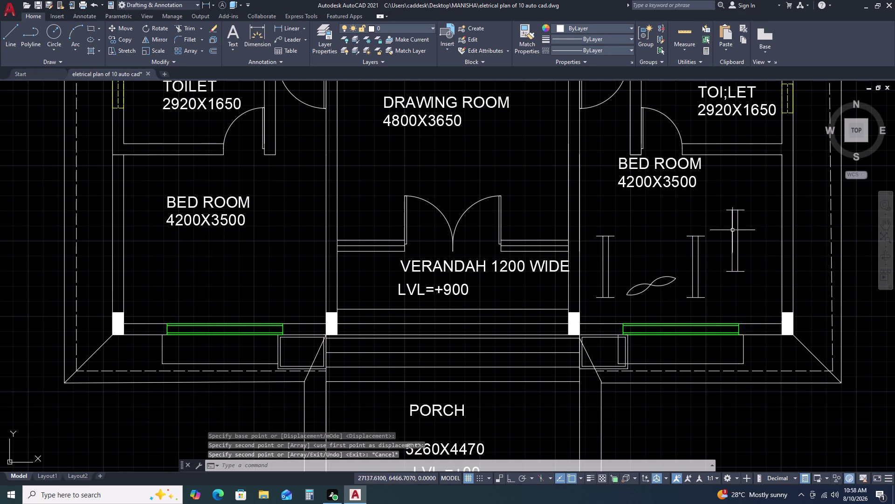
Rotate the copied bar light 90° with Ortho on so it lies horizontal.
drag(722, 204, 723, 209)
click(761, 296)
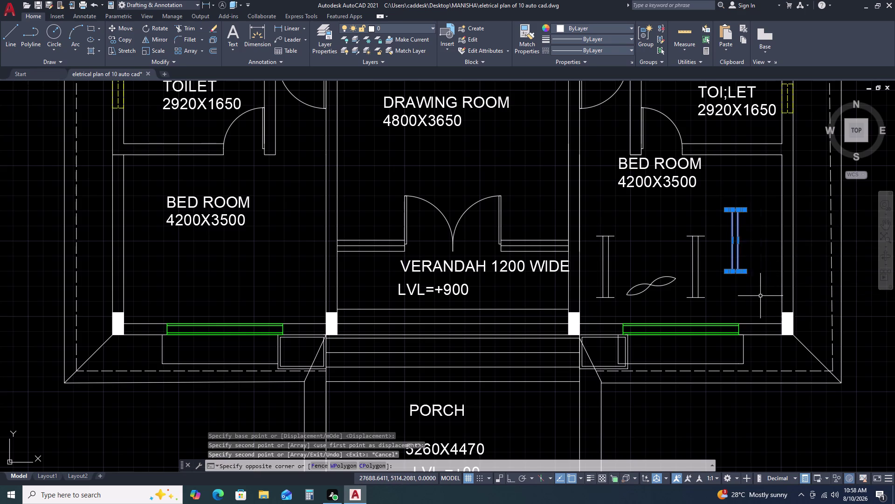
text(RO)
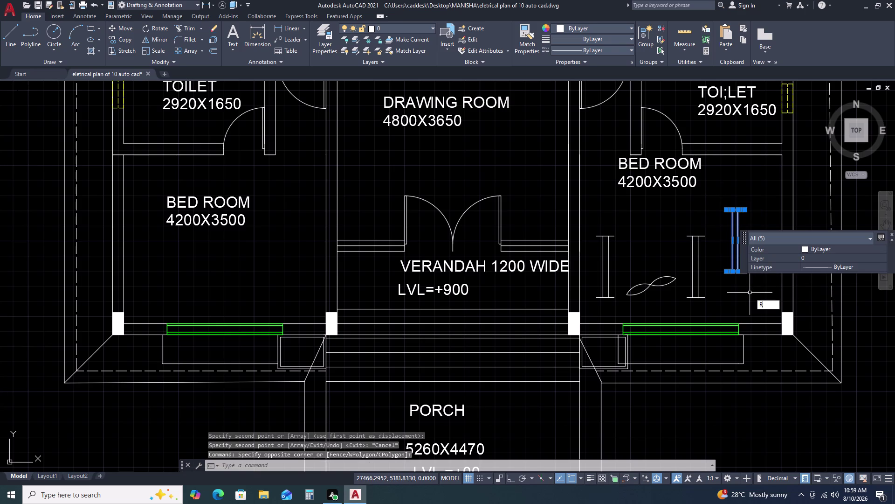
key(space)
click(750, 292)
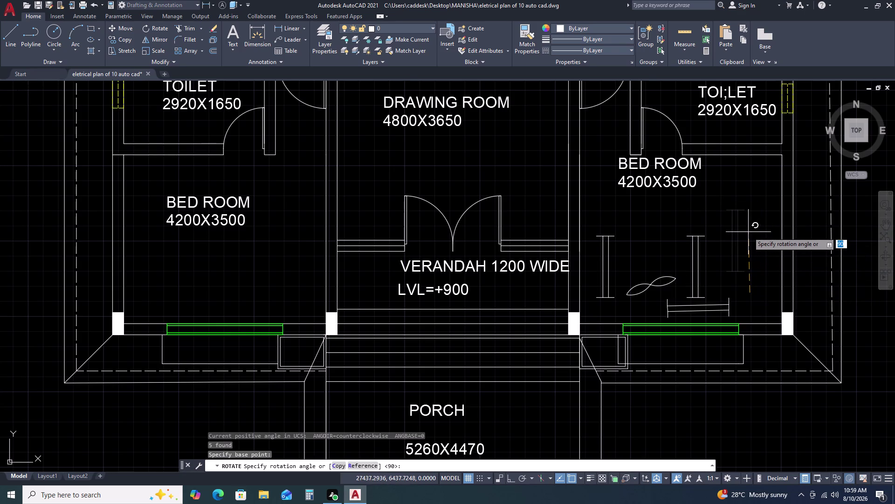
key(F8)
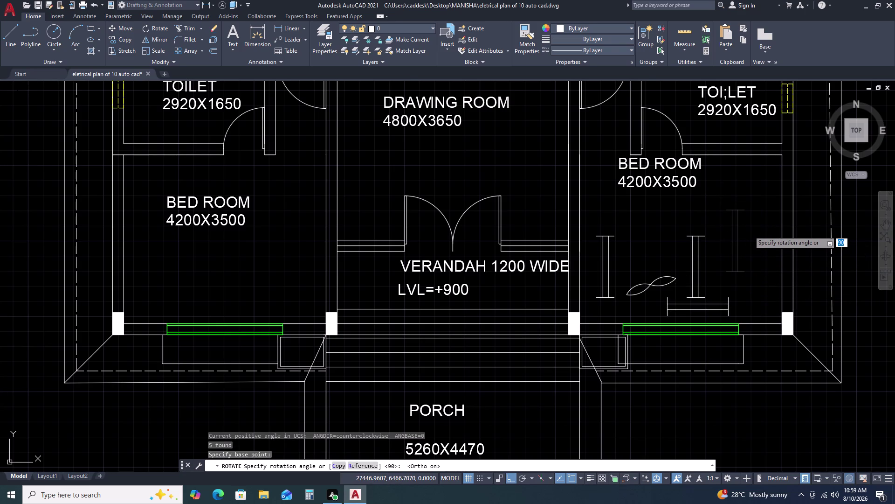
click(749, 230)
Move the horizontal bar light to just below the BED ROOM 4200X3500 label.
scroll(up, 3)
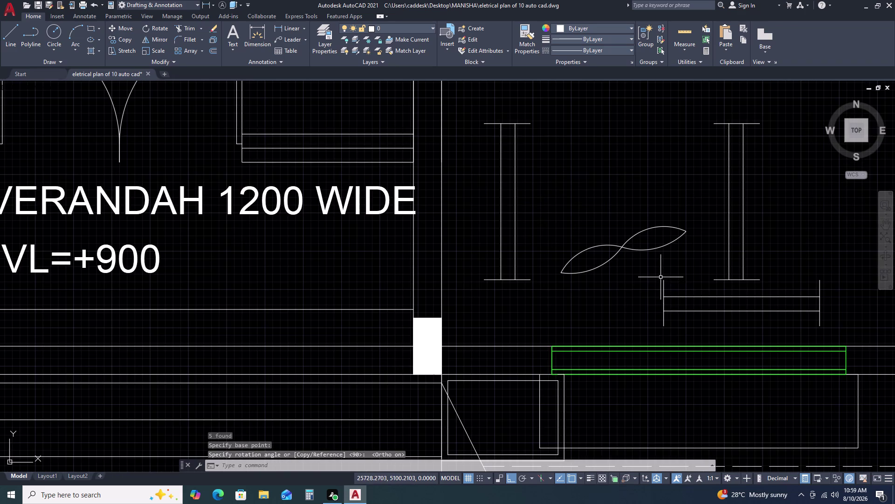
click(651, 276)
click(850, 328)
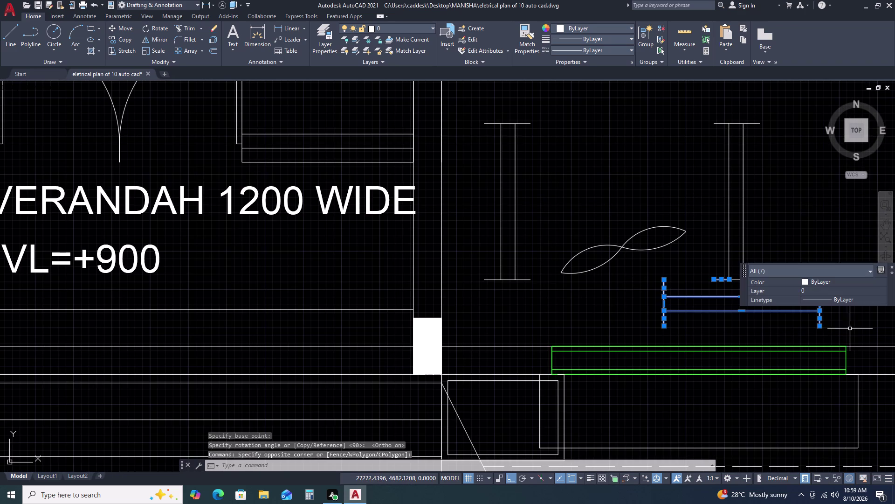
middle_drag(710, 302, 597, 251)
scroll(up, 3)
scroll(up, 3)
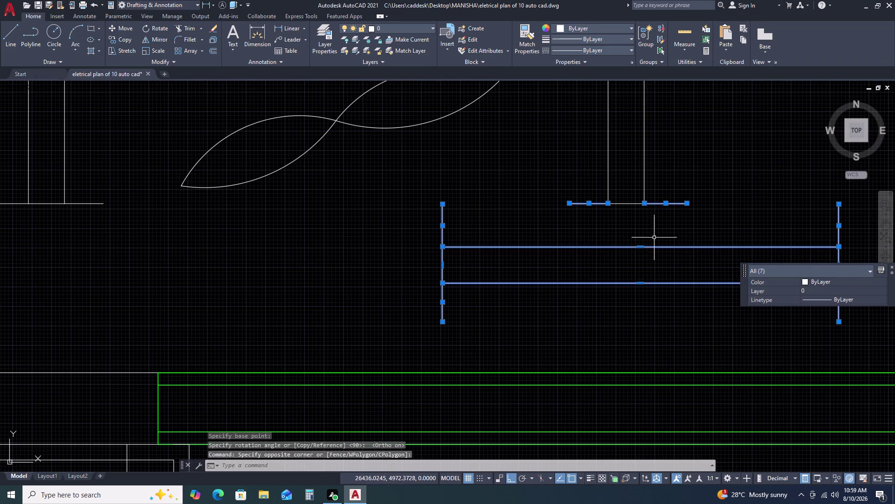
click(694, 181)
click(660, 216)
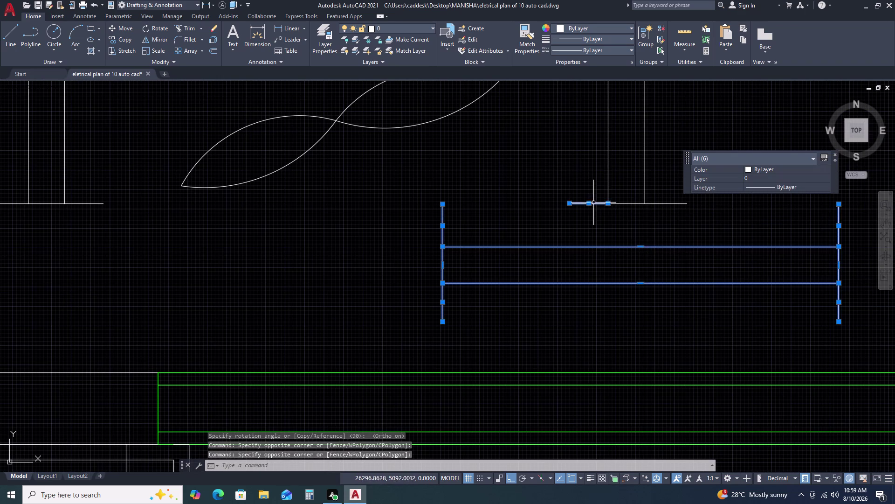
click(585, 192)
click(572, 214)
scroll(down, 3)
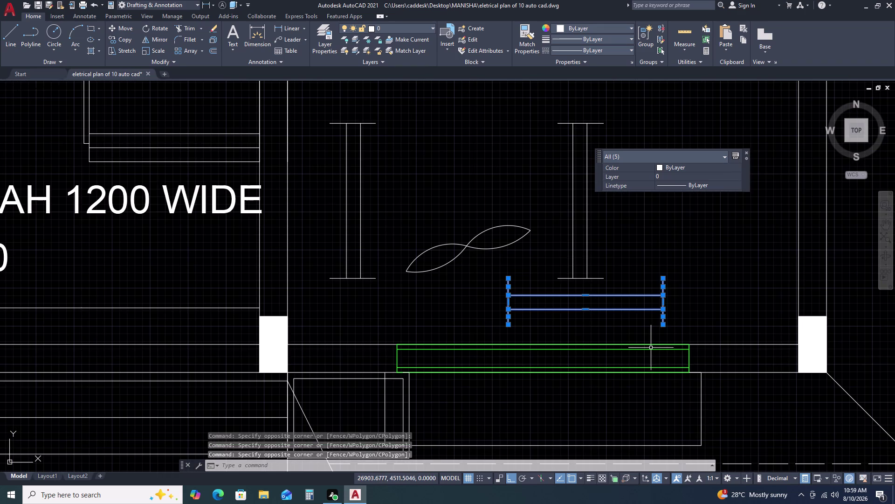
text(M)
key(space)
click(666, 323)
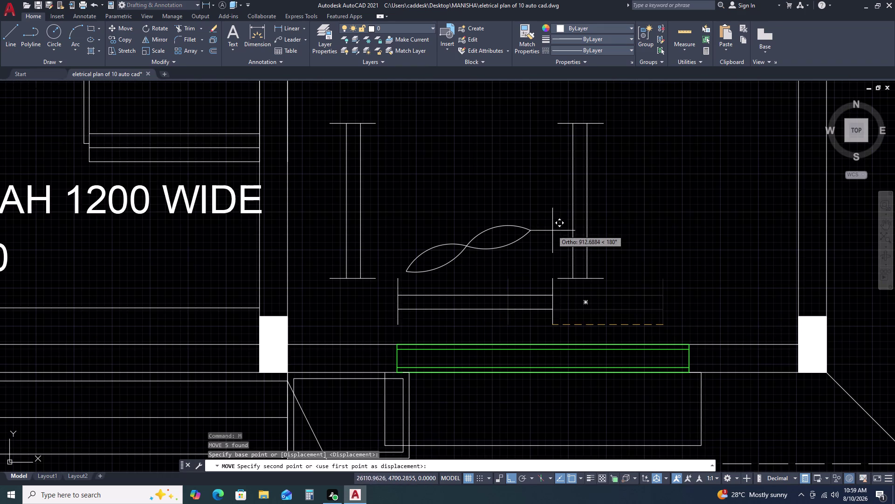
key(F8)
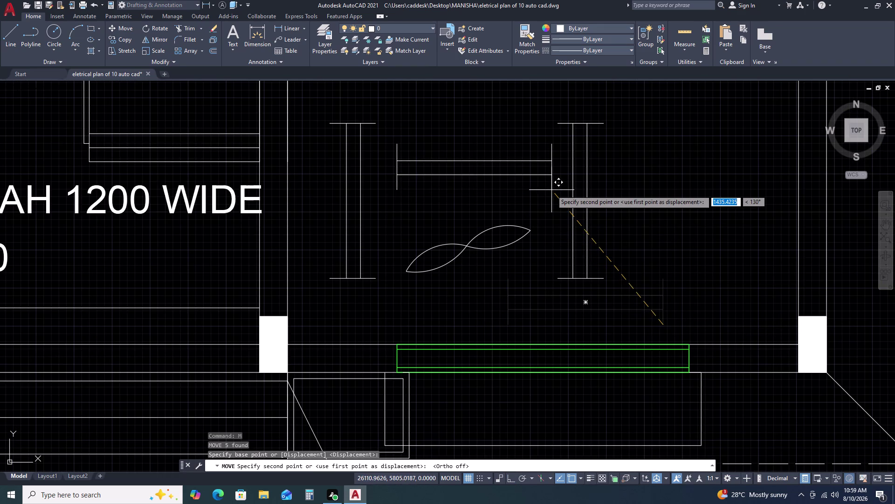
scroll(down, 3)
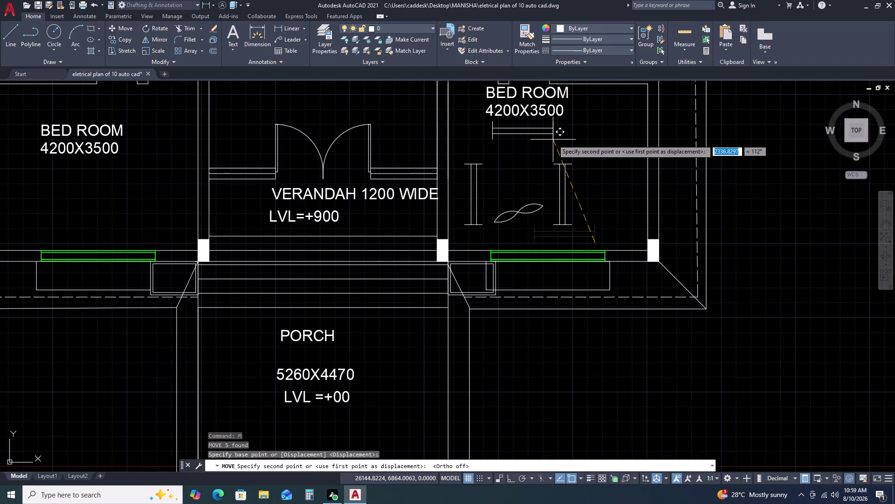
click(553, 140)
scroll(up, 3)
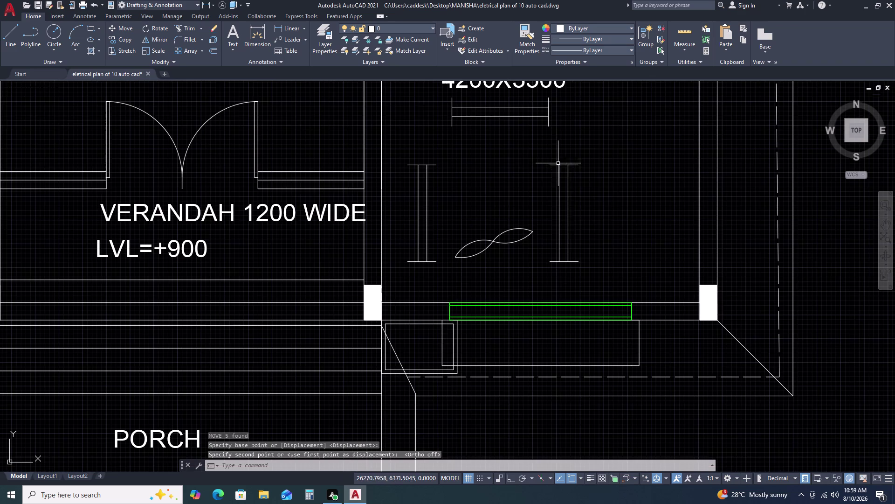
scroll(up, 3)
scroll(up, 3)
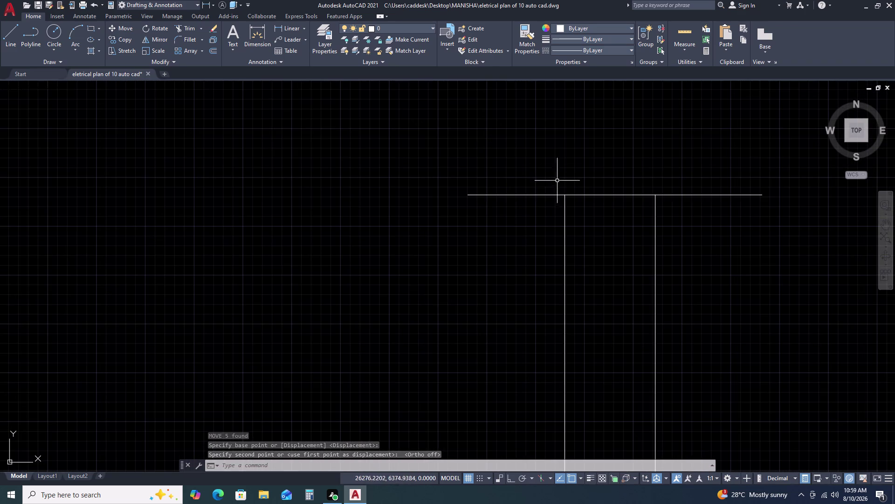
scroll(down, 3)
scroll(down, 3)
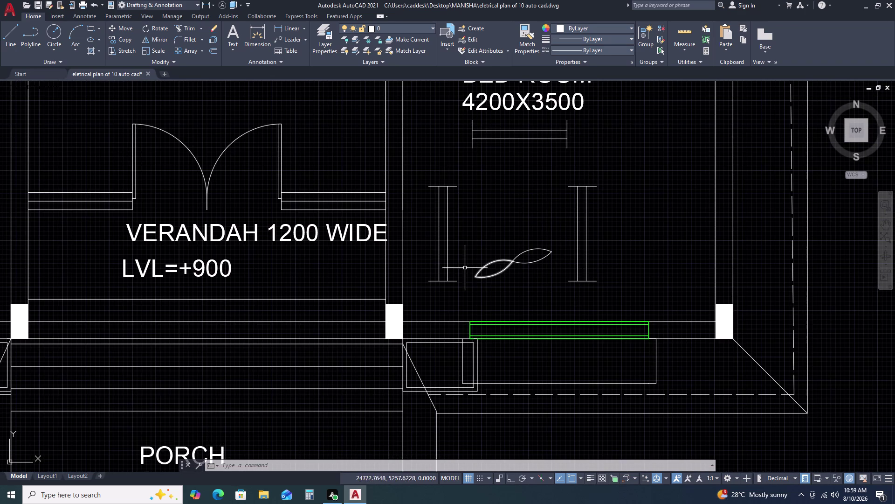
Rotate the right bedroom's two-bladed fan symbol to a diagonal angle.
click(467, 236)
double_click(552, 291)
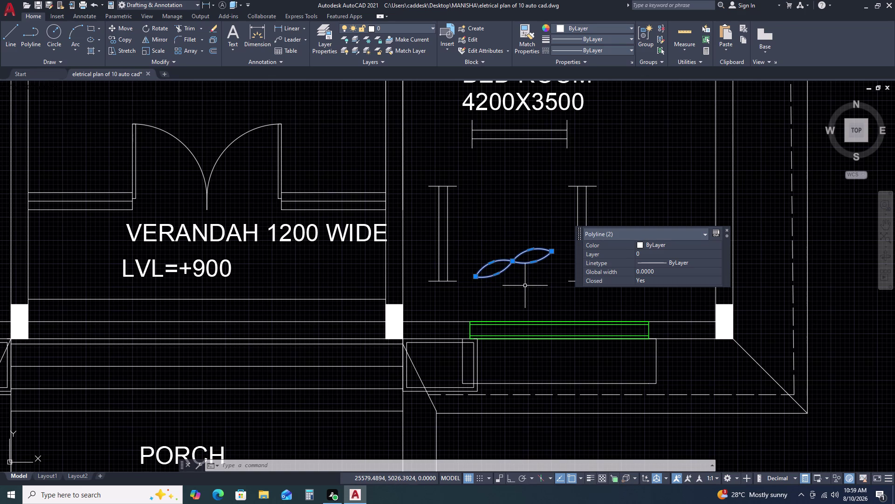
key(r)
key(o)
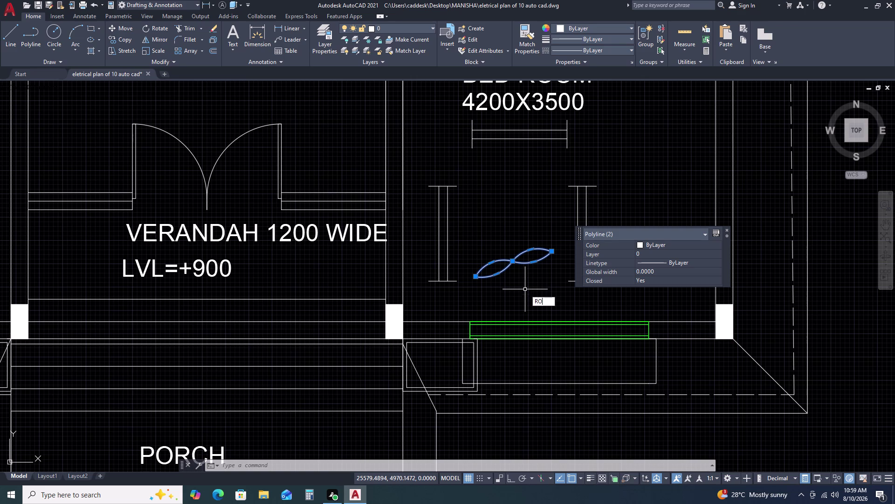
key(space)
click(512, 262)
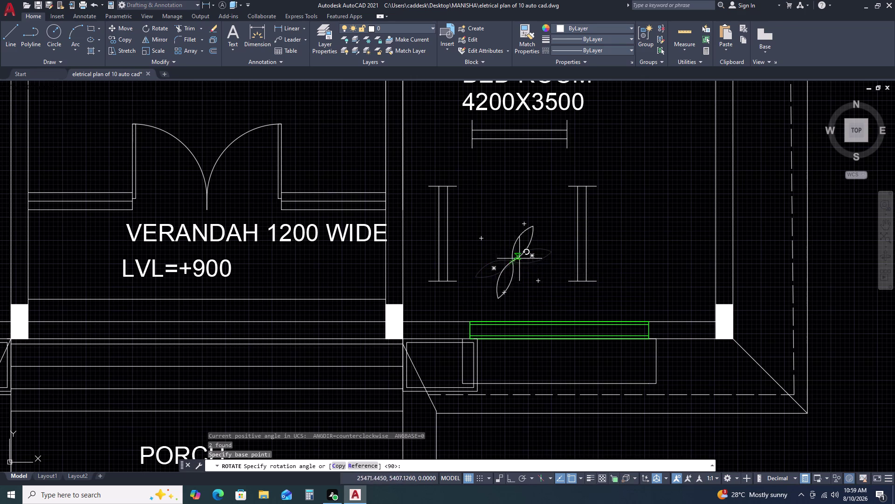
click(548, 237)
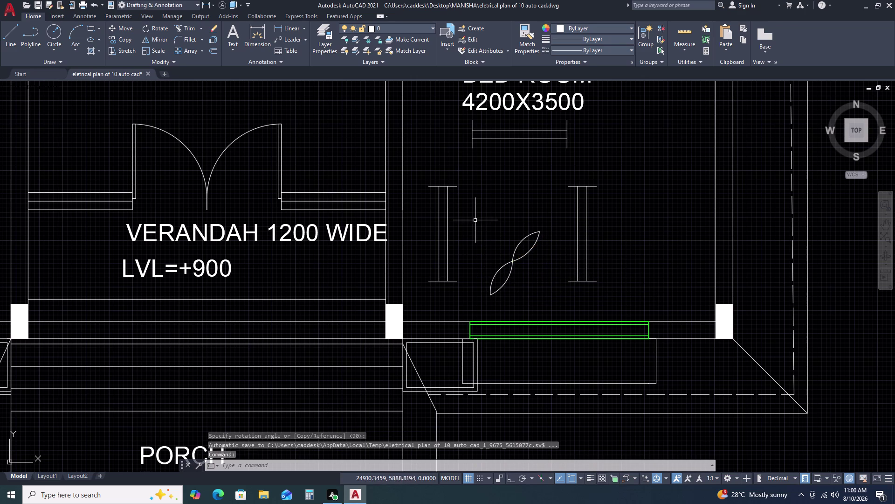
Move the rotated fan up to sit centred between the two vertical bar lights.
drag(475, 220, 475, 226)
click(544, 301)
key(m)
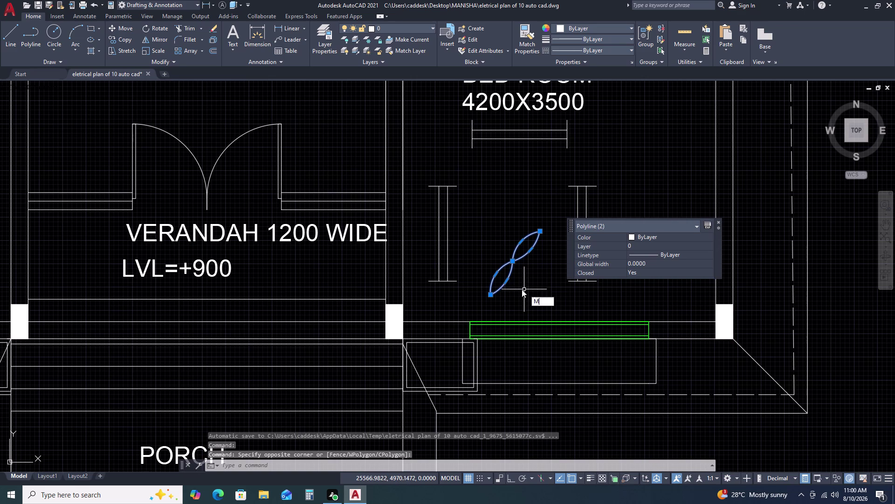
key(space)
click(531, 280)
click(525, 242)
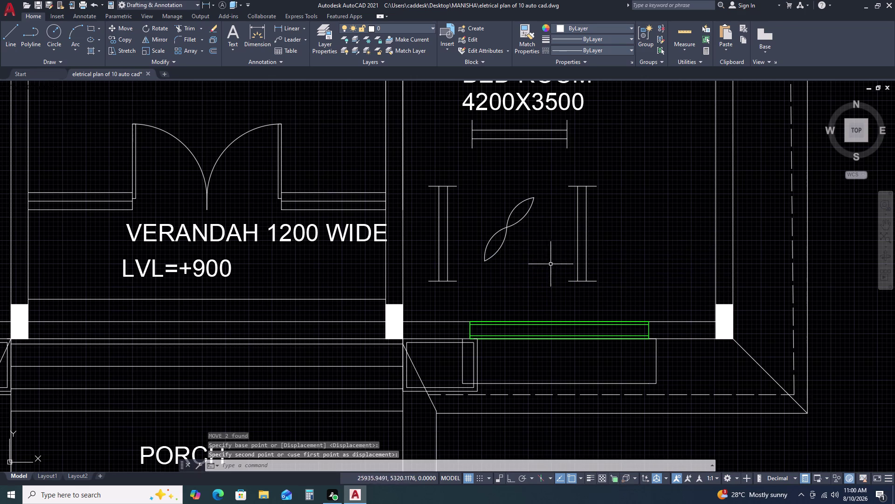
scroll(down, 3)
scroll(down, 3)
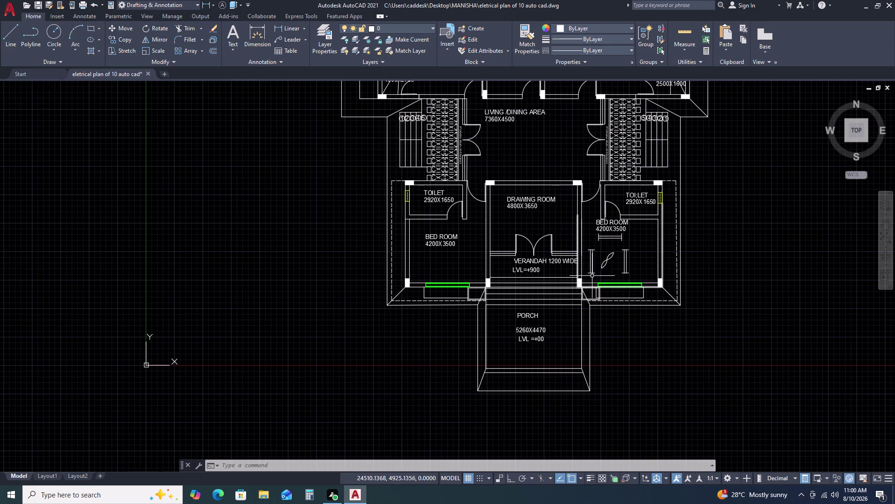
Copy the horizontal bar light to four positions in the drawing room.
scroll(up, 3)
click(589, 233)
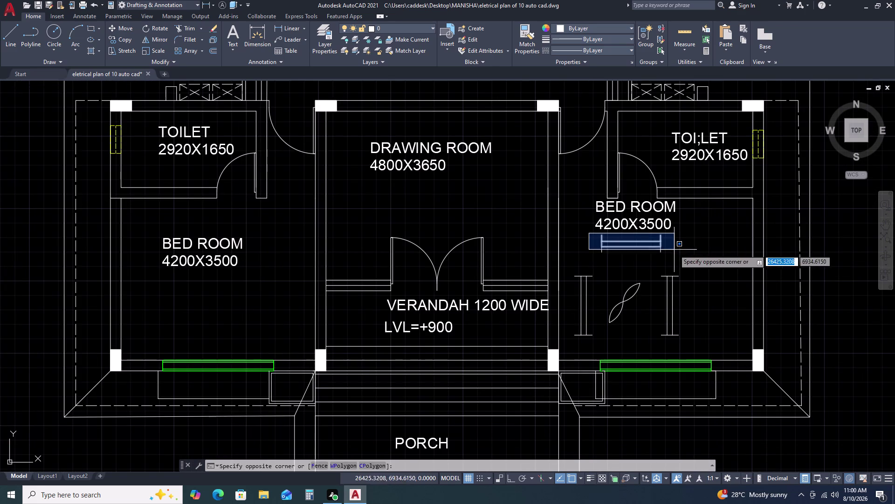
double_click(677, 258)
text(C)
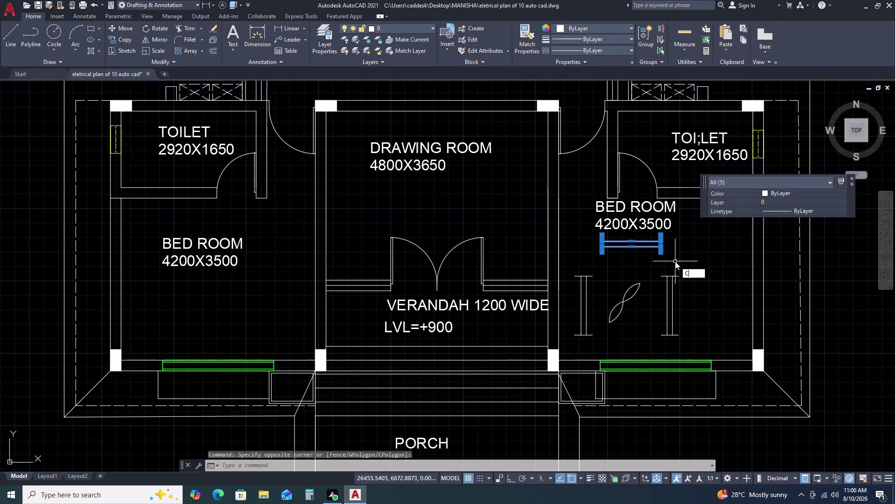
text(O)
key(space)
click(636, 255)
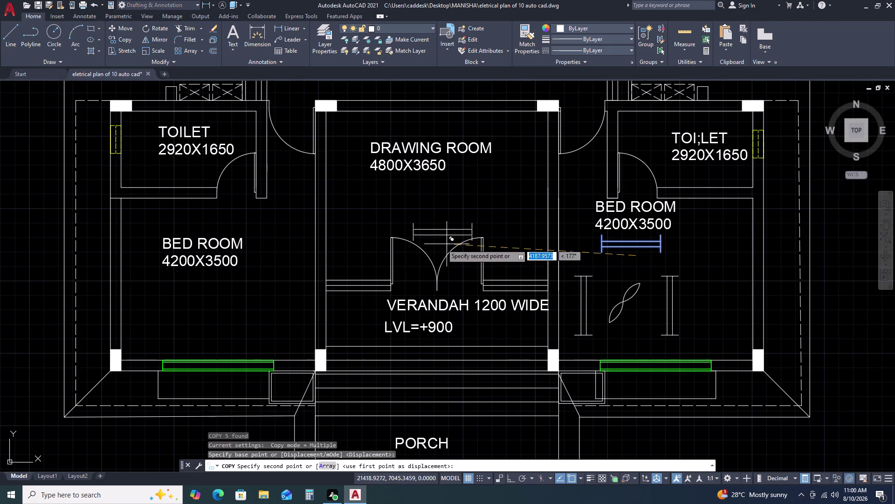
click(379, 233)
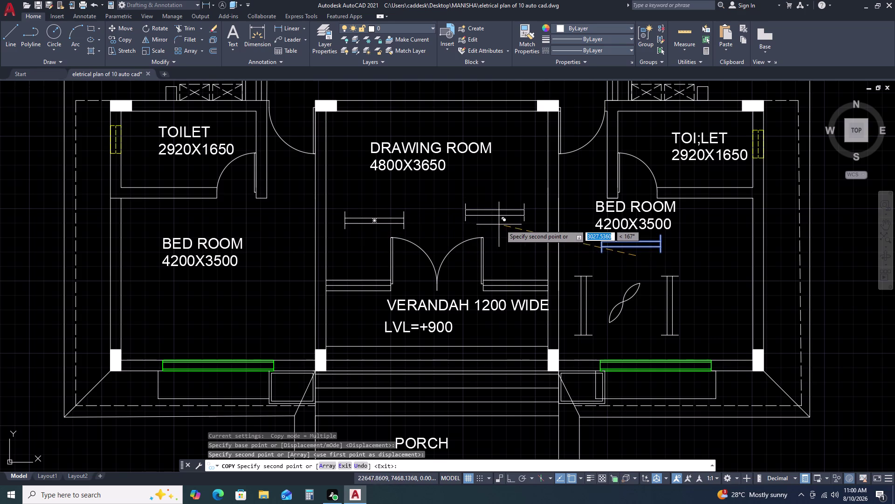
click(505, 228)
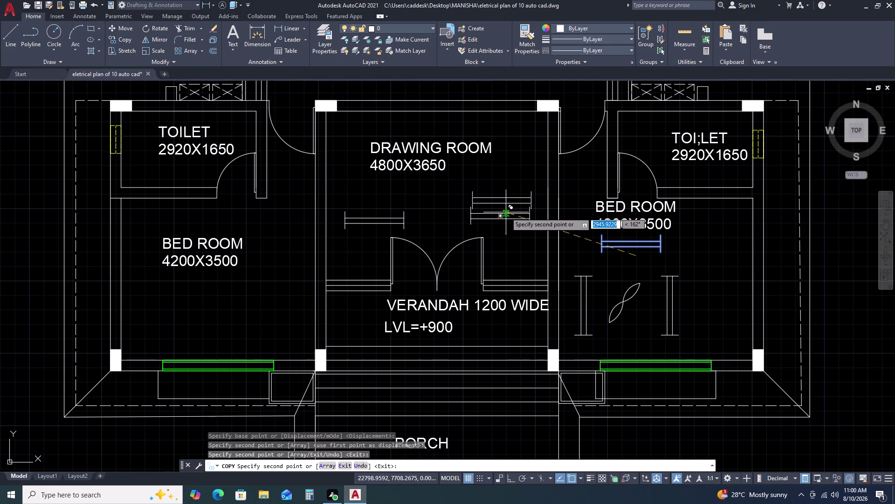
click(381, 140)
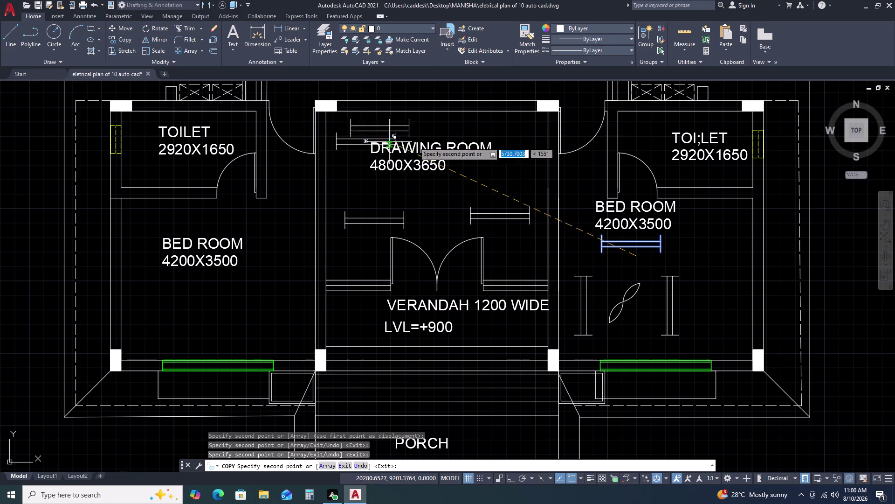
scroll(up, 3)
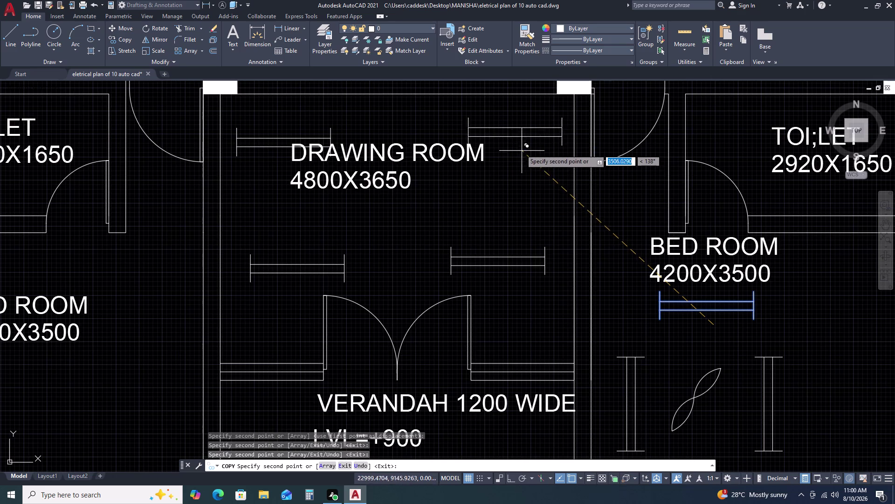
click(510, 142)
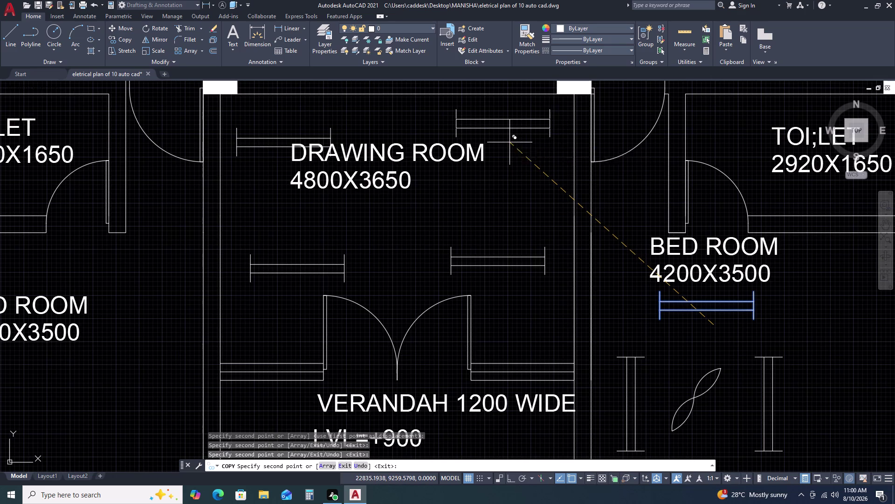
key(Escape)
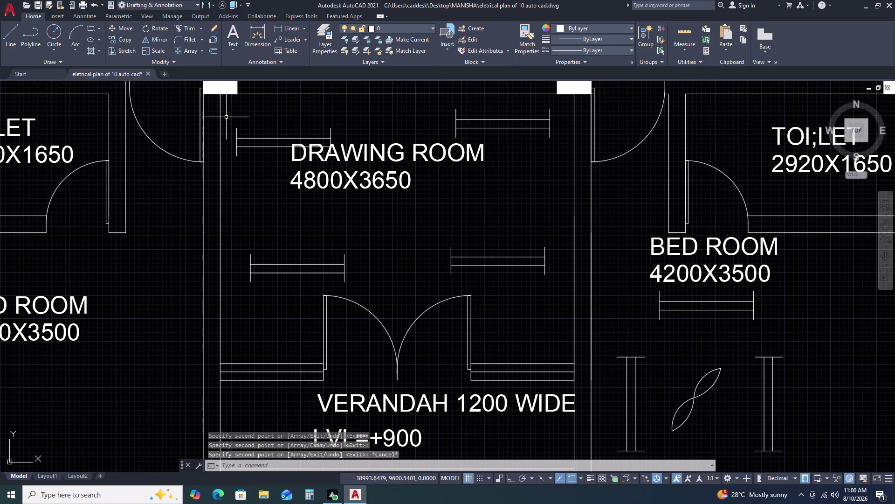
Move the top-left bar light pair to its final position.
click(226, 117)
click(359, 166)
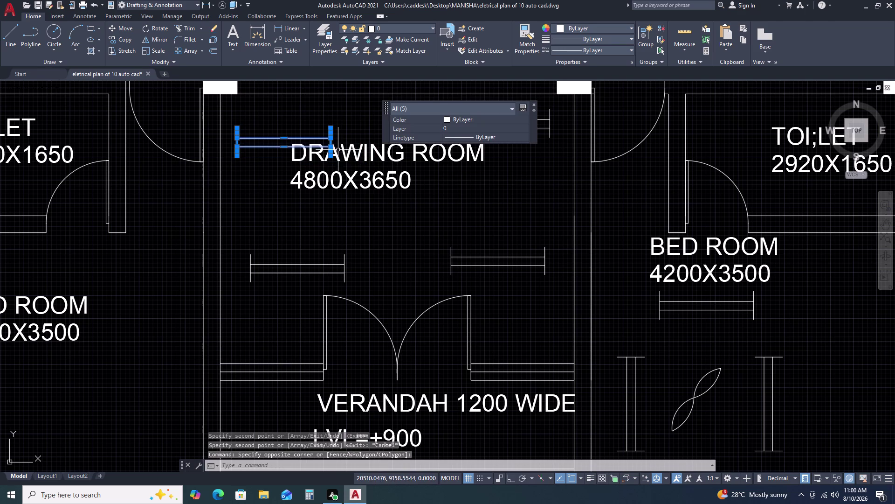
text(M)
key(space)
click(347, 130)
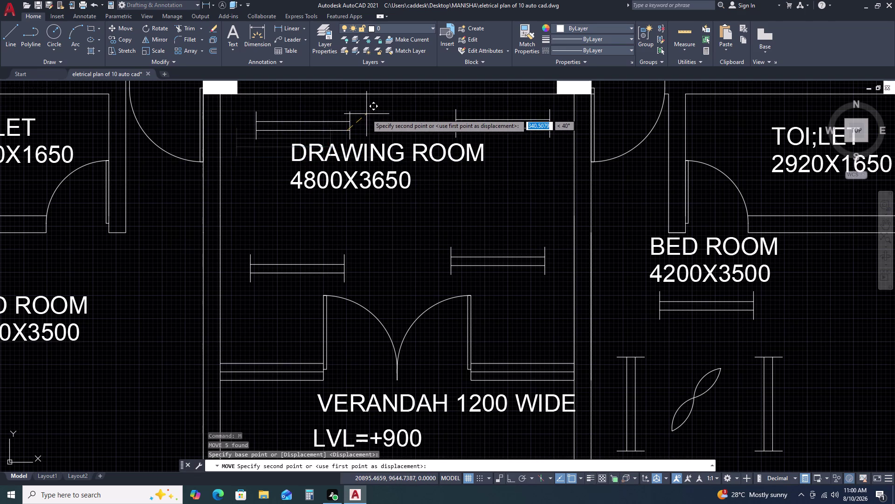
click(366, 114)
scroll(down, 3)
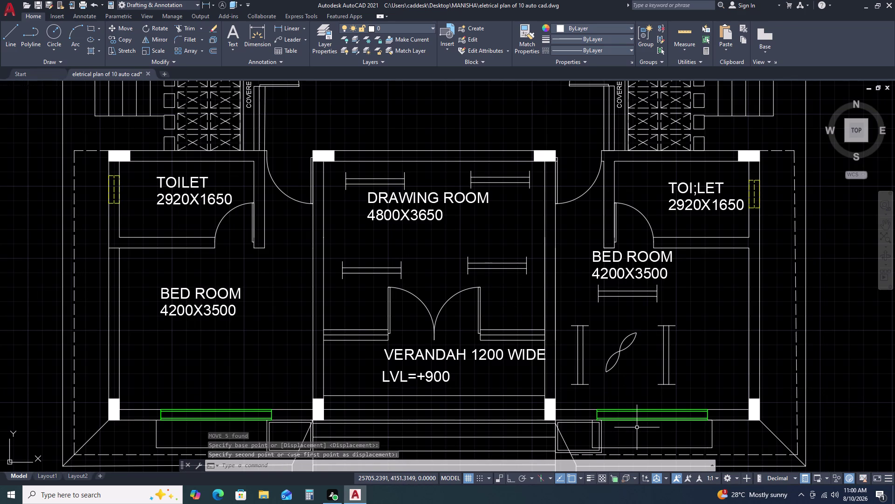
Copy the right bedroom's fan symbol into the drawing room.
click(600, 320)
click(649, 385)
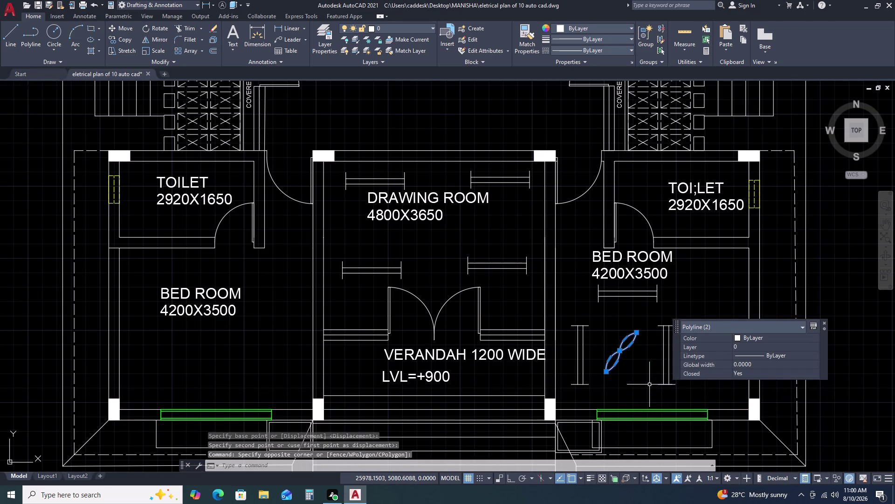
text(CO)
key(space)
click(629, 371)
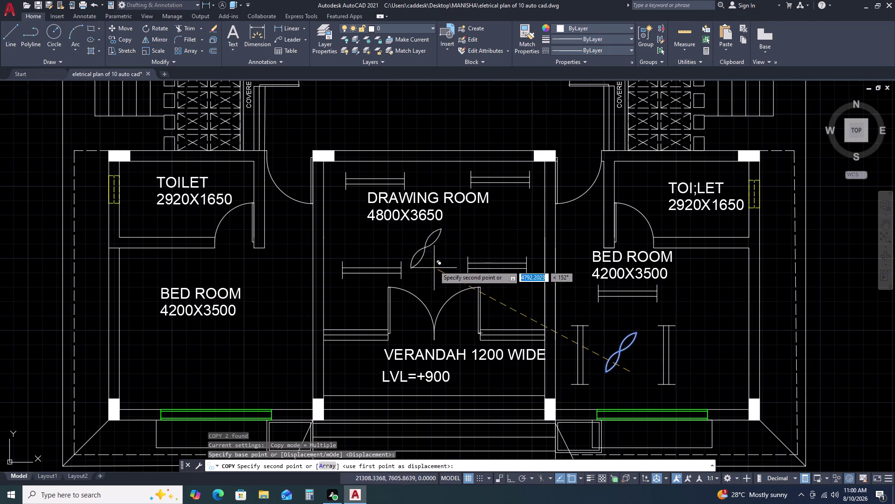
click(450, 251)
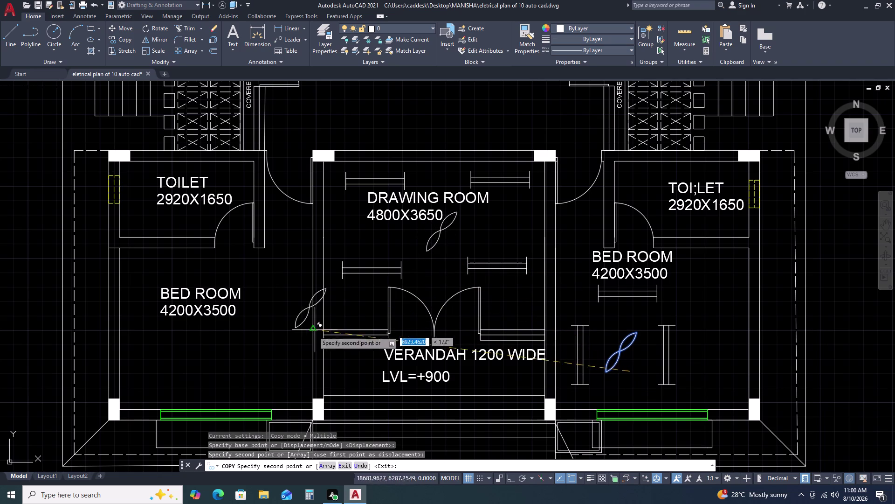
Place a fan copy in the left bedroom and copy vertical bar lights to its left and right sides.
click(214, 367)
key(Escape)
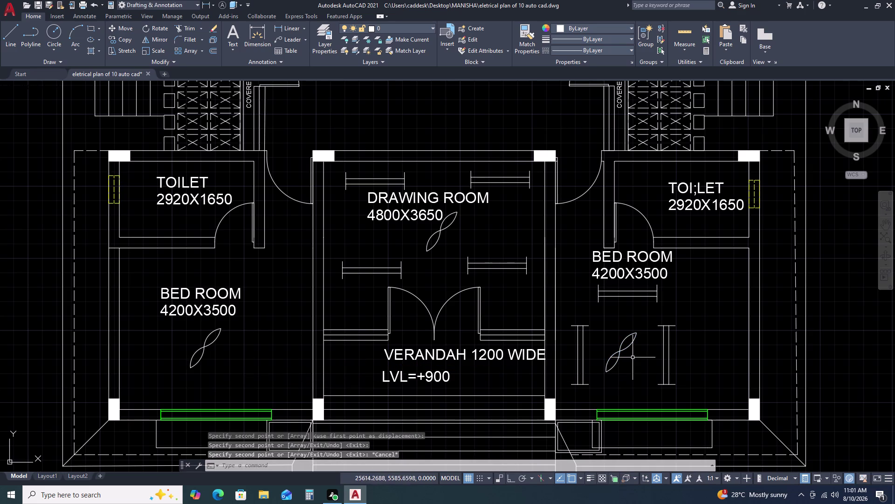
click(590, 319)
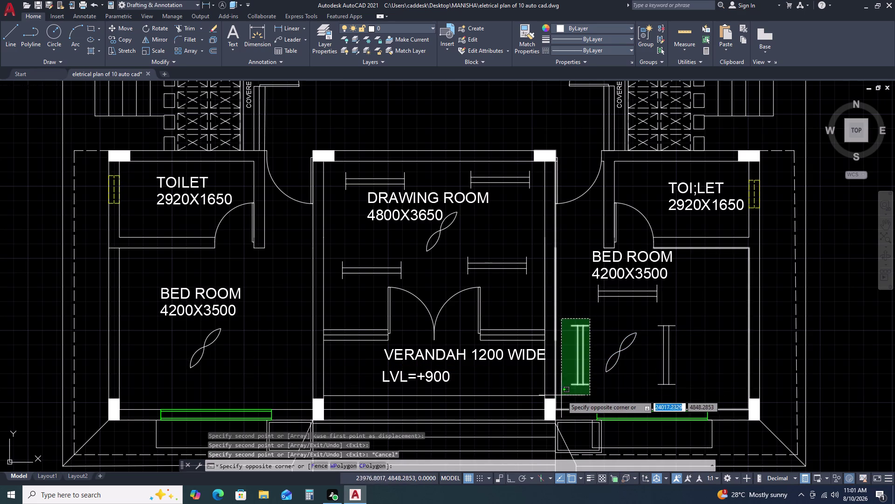
click(565, 395)
key(c)
text(O)
key(space)
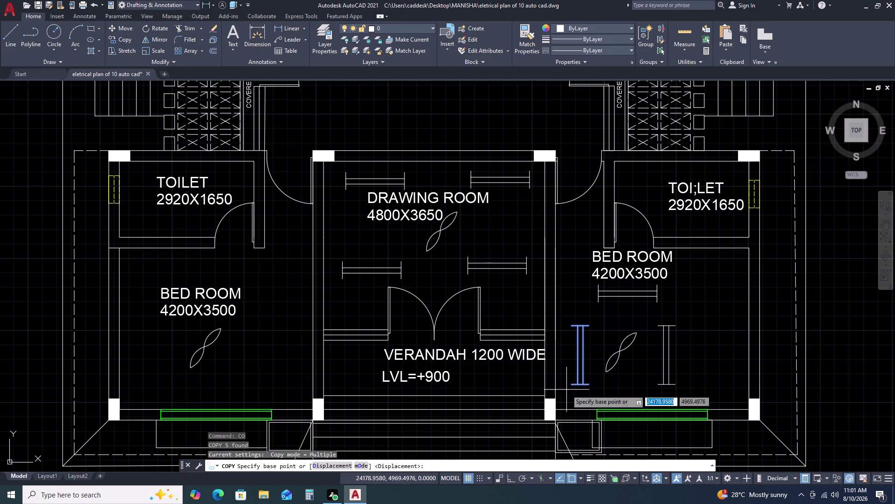
click(566, 390)
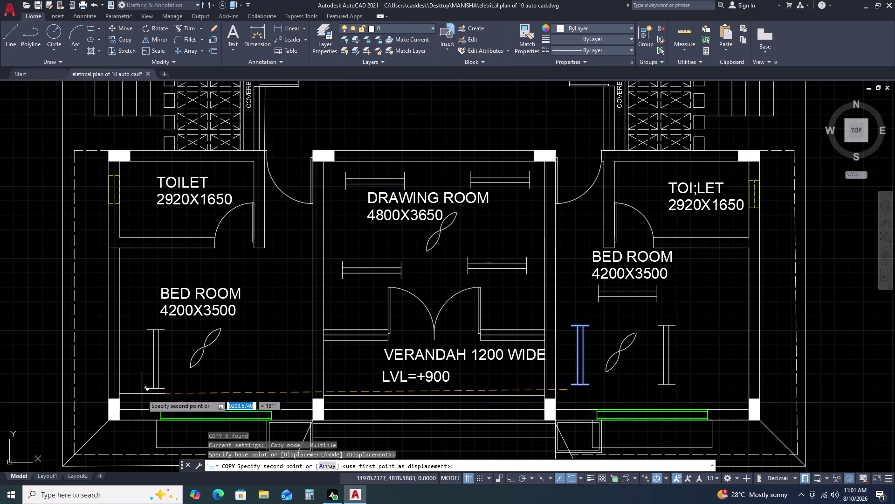
click(141, 394)
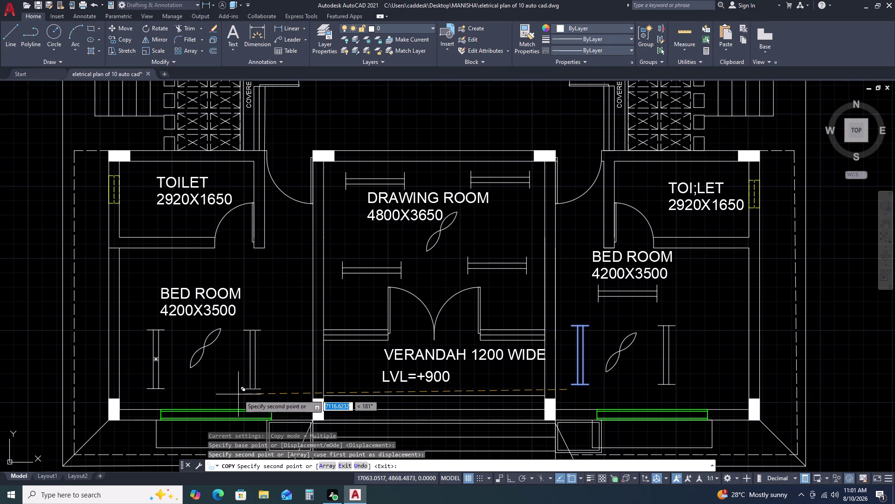
double_click(239, 394)
key(Escape)
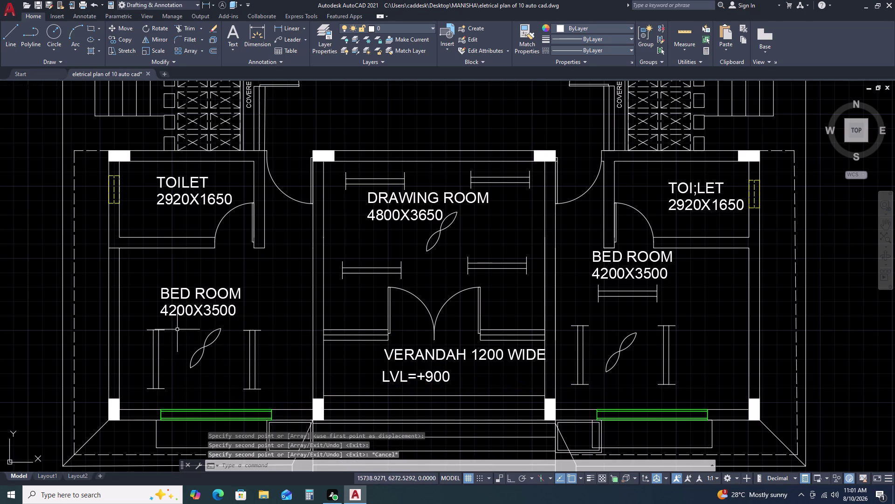
Move the left bedroom fan down so it is centred between the bar lights.
click(176, 326)
click(238, 381)
text(M)
key(space)
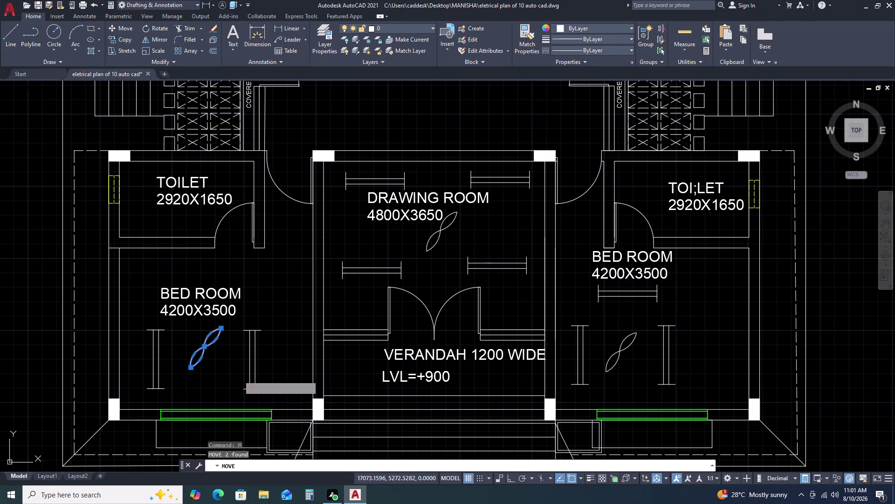
click(239, 375)
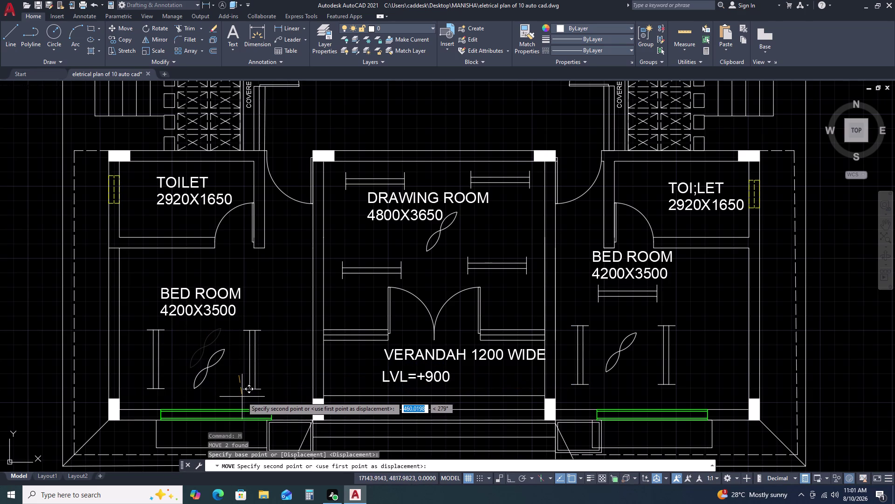
click(242, 397)
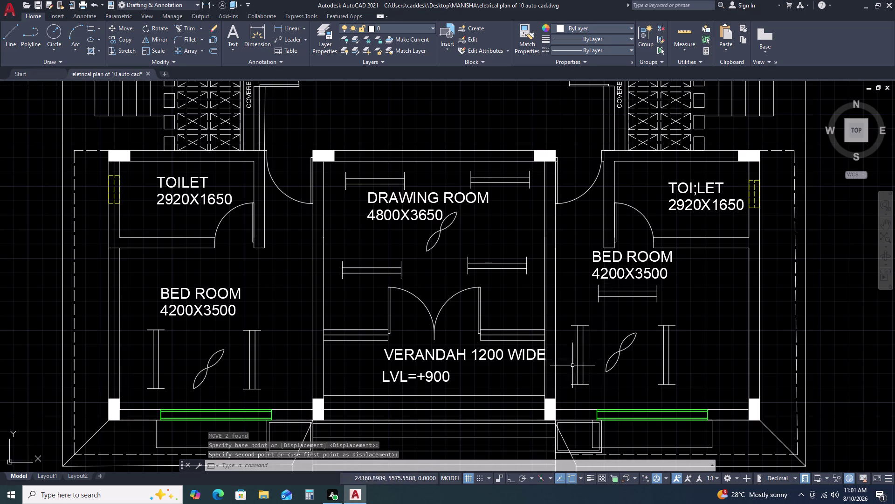
scroll(up, 3)
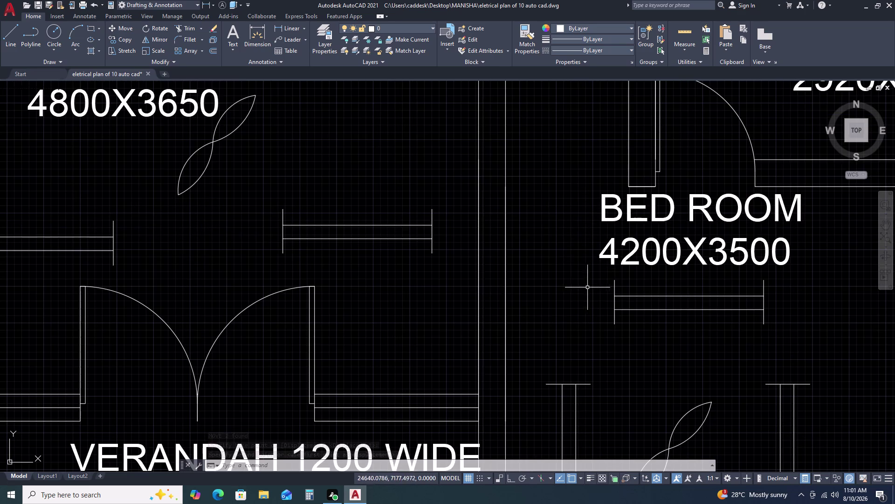
Copy the right bedroom's horizontal bar light pair from a picked base point.
click(595, 273)
click(794, 343)
text(C)
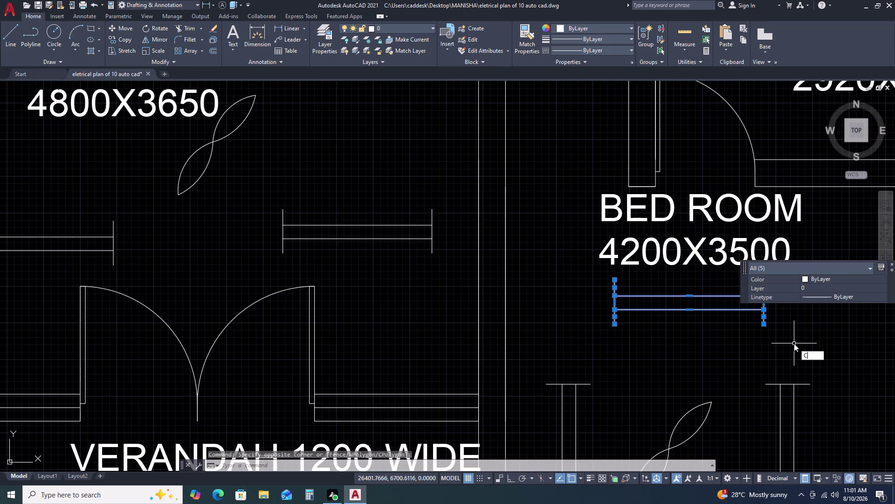
text(O)
key(space)
click(793, 335)
scroll(down, 3)
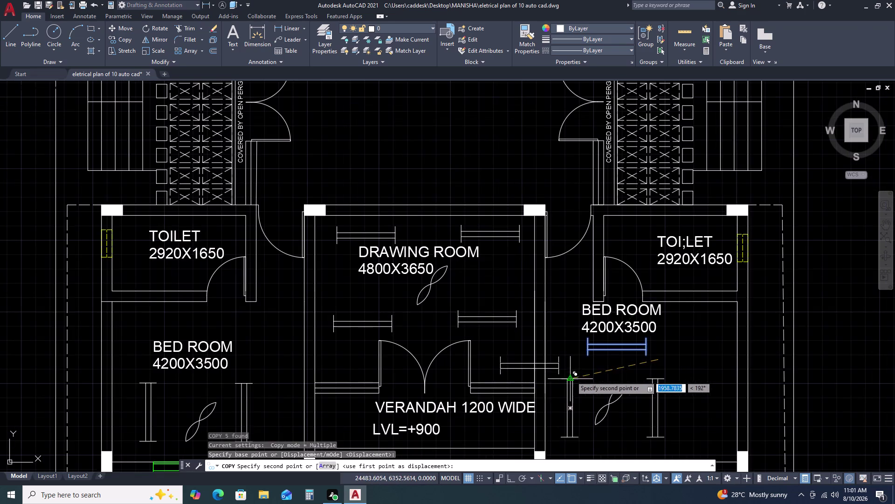
scroll(down, 3)
scroll(up, 3)
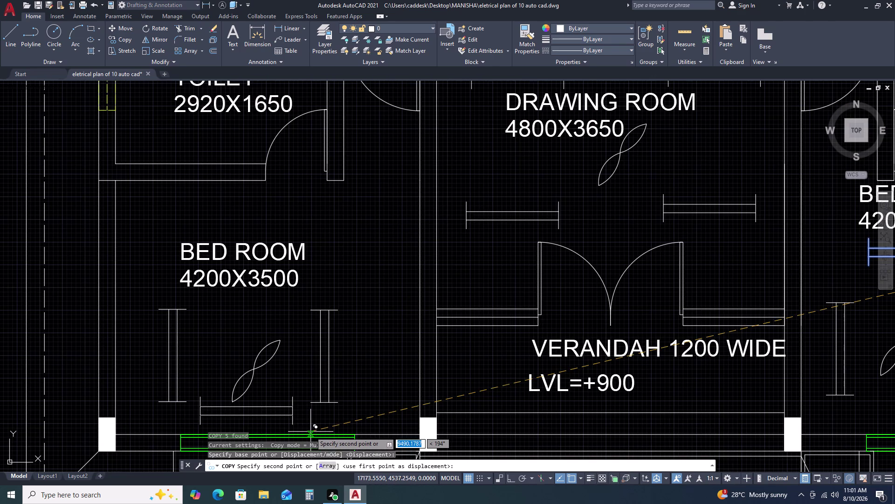
Place a bar light copy near the bottom of the left bedroom.
click(312, 436)
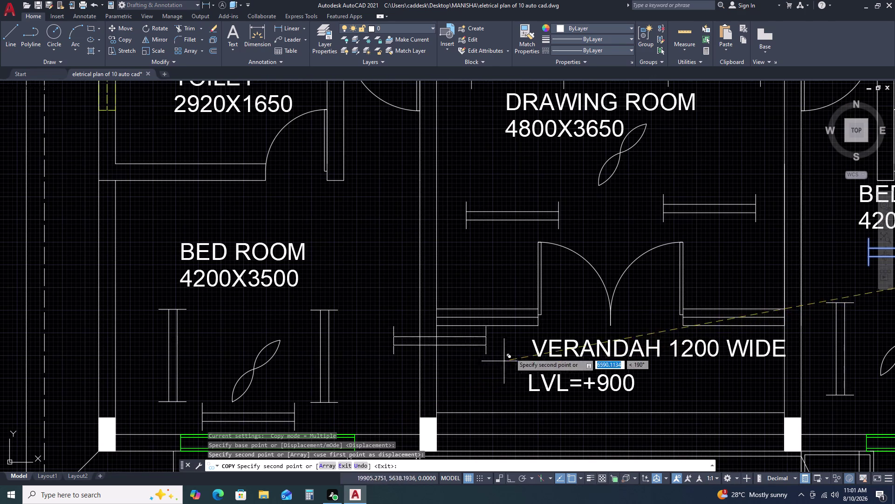
scroll(down, 3)
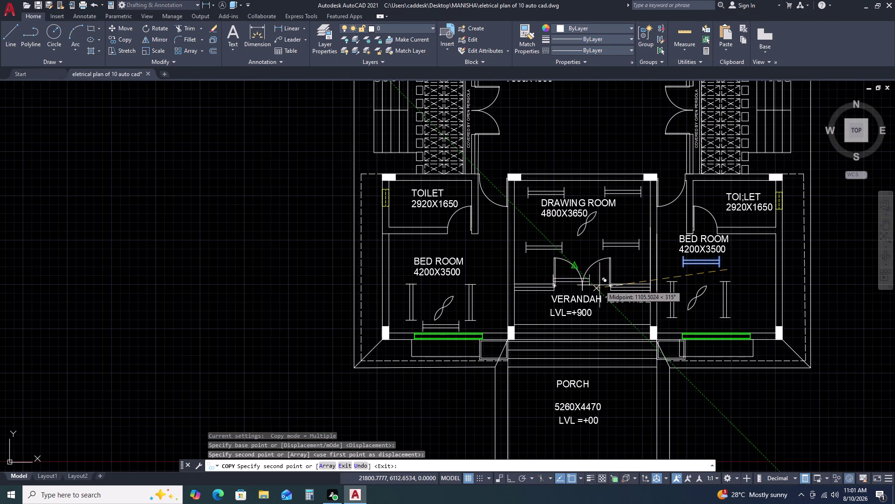
scroll(down, 3)
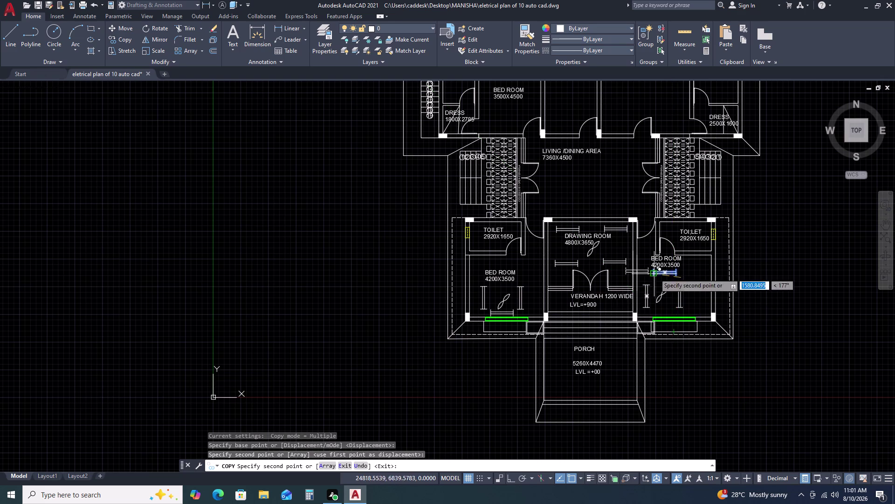
scroll(up, 3)
Place five bar light copies across the living/dining area, then pan to show the whole plan.
click(569, 179)
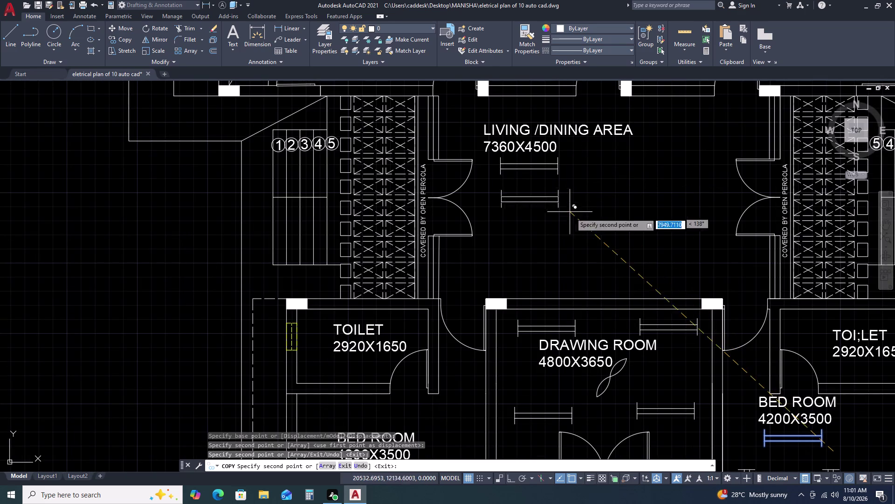
click(568, 283)
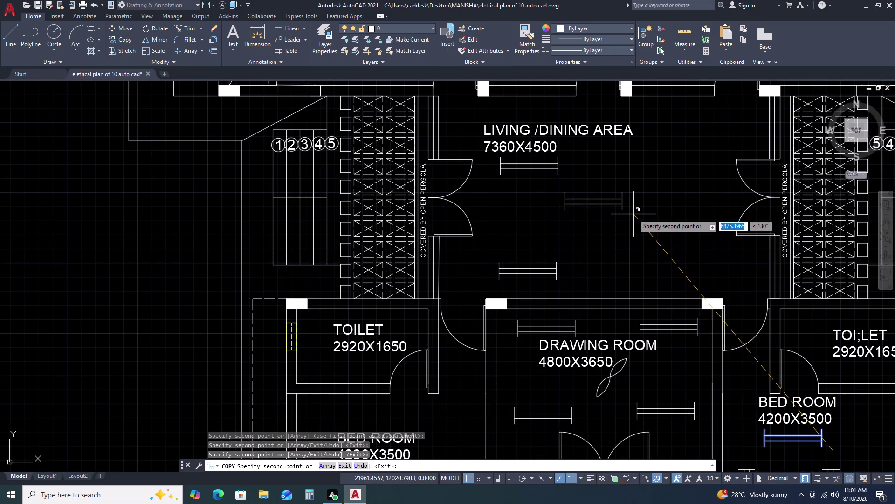
click(634, 214)
click(744, 150)
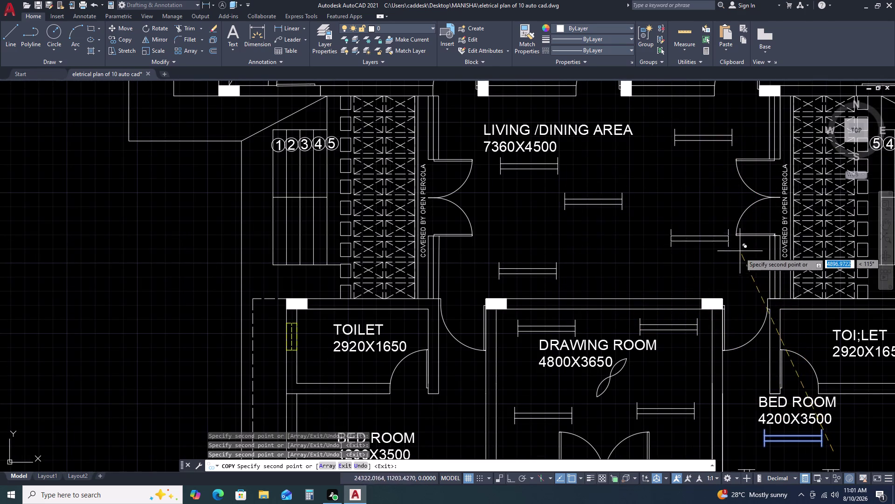
click(735, 279)
scroll(down, 3)
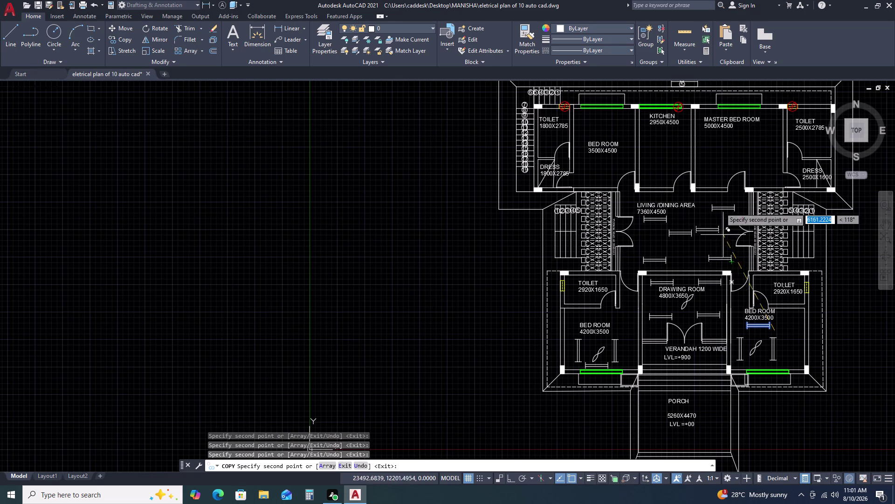
middle_drag(737, 142, 695, 174)
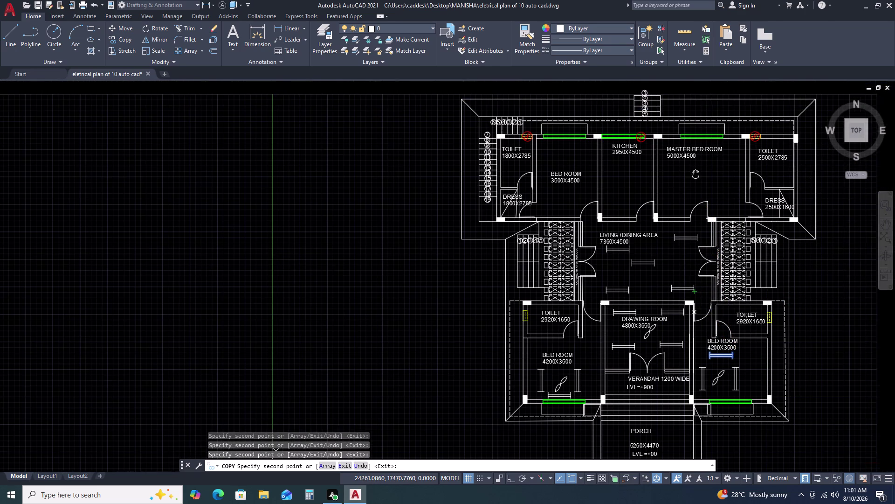
Place four bar light copies in the master bedroom and one in the bed room.
scroll(up, 3)
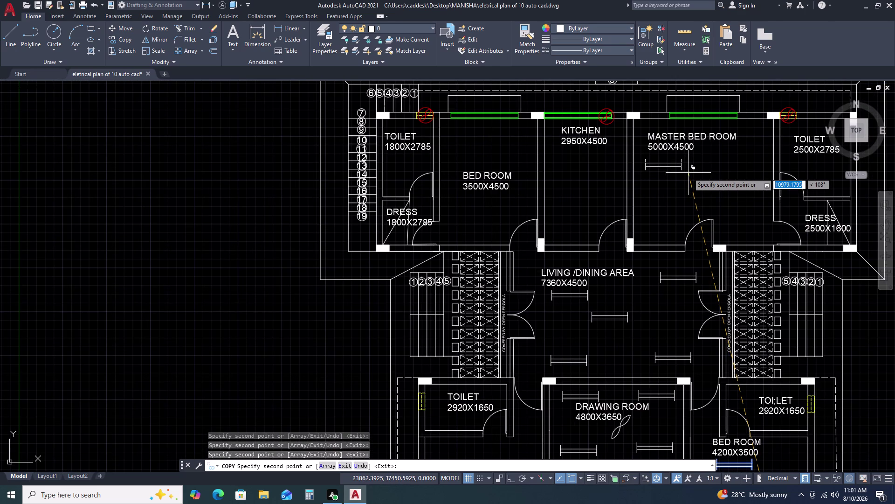
click(688, 172)
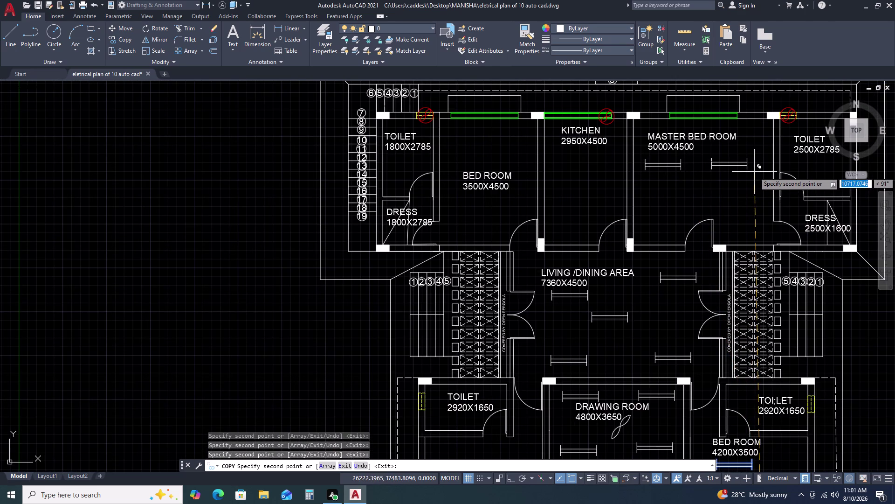
click(754, 172)
click(690, 200)
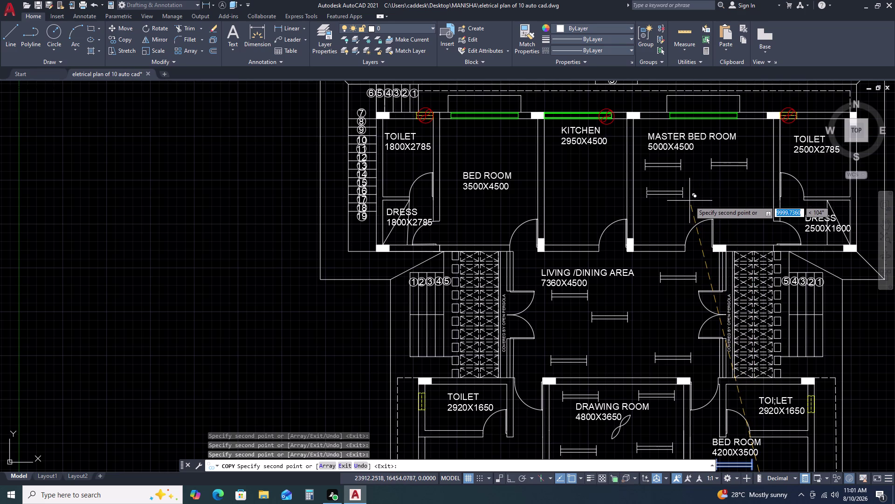
click(756, 201)
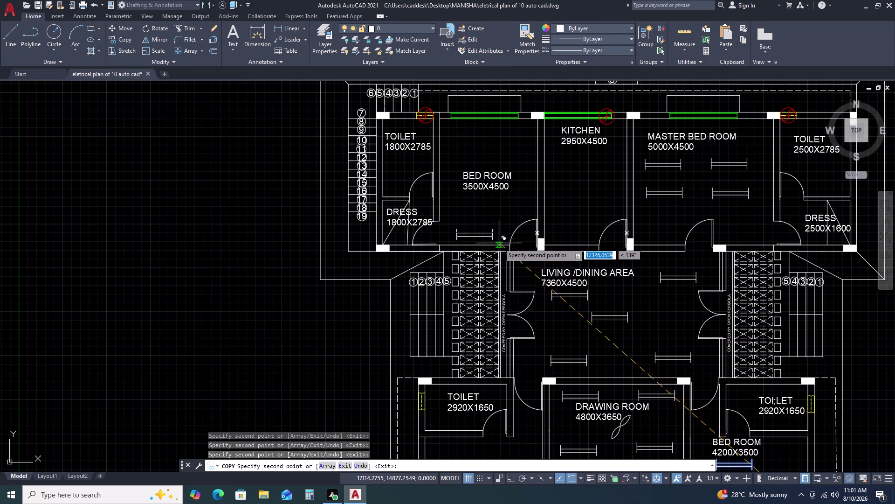
click(514, 227)
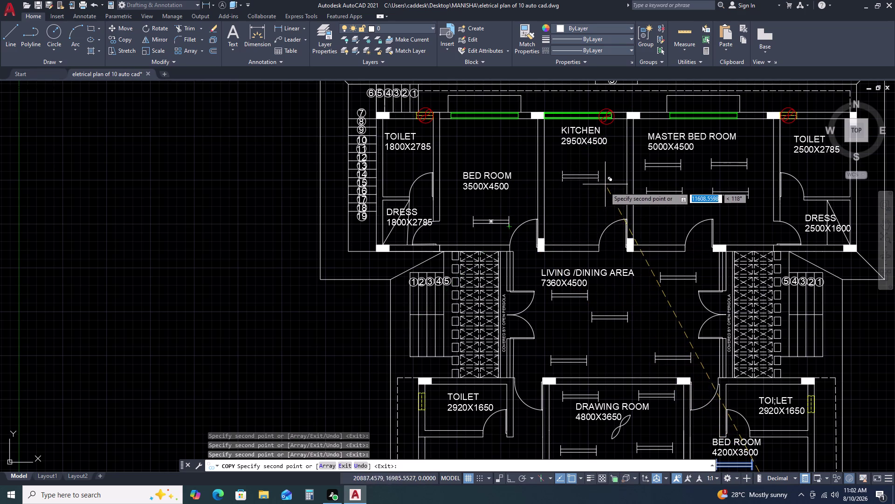
key(Escape)
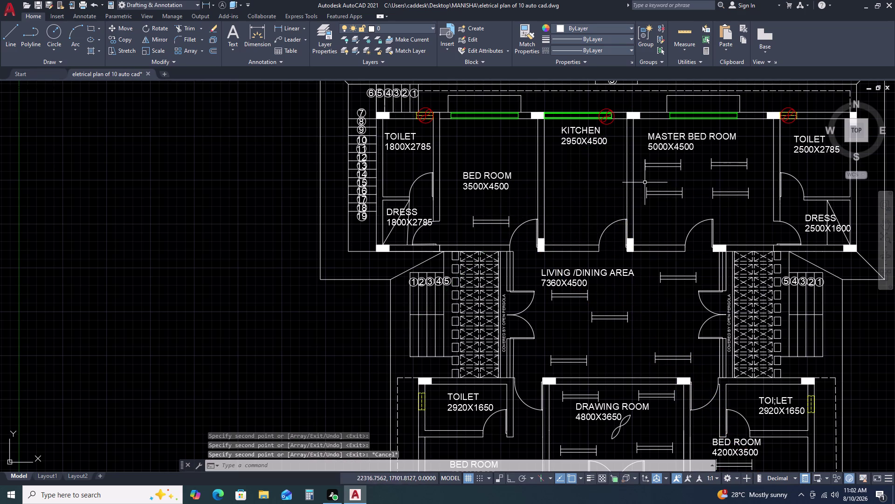
Copy a master bedroom bar light pair into the kitchen.
click(644, 181)
click(697, 209)
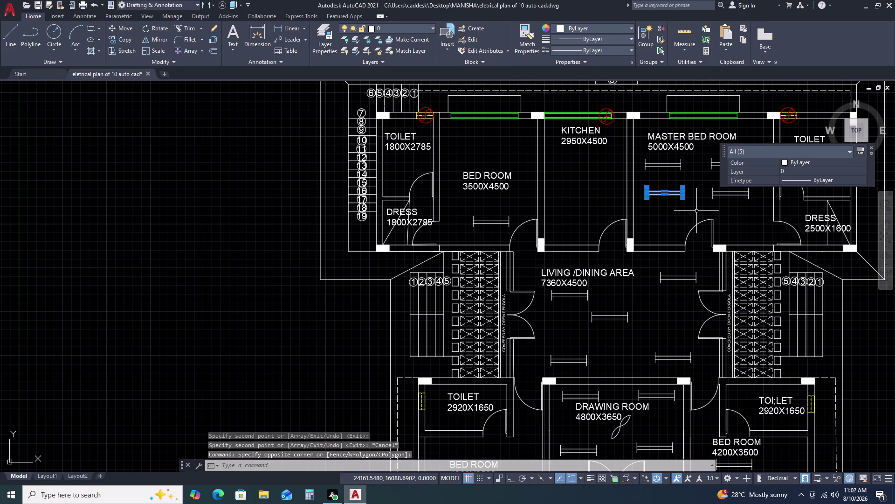
key(c)
key(o)
key(space)
click(676, 217)
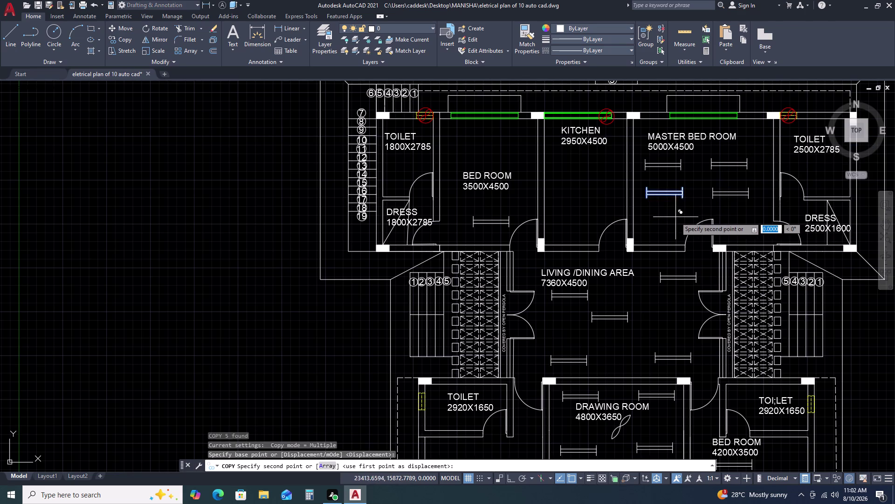
click(596, 214)
key(Escape)
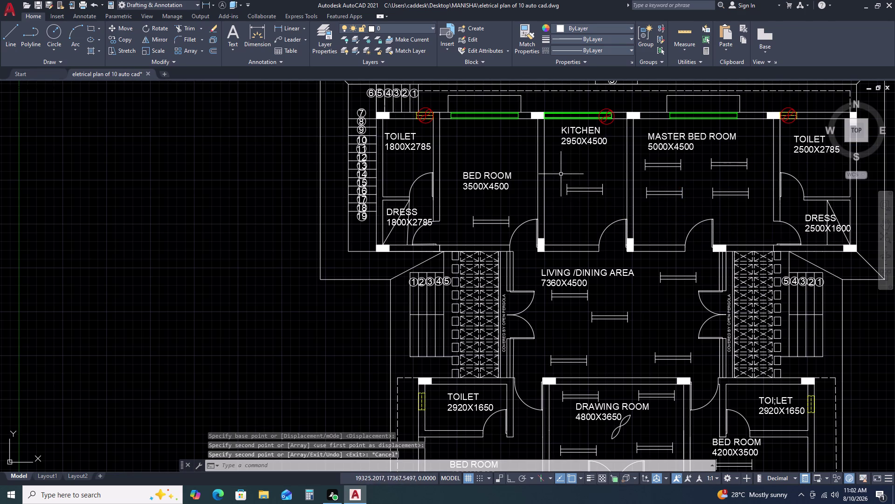
Select the kitchen bar light pair and start rotating it about a pivot point.
drag(561, 173, 563, 184)
click(620, 212)
text(R)
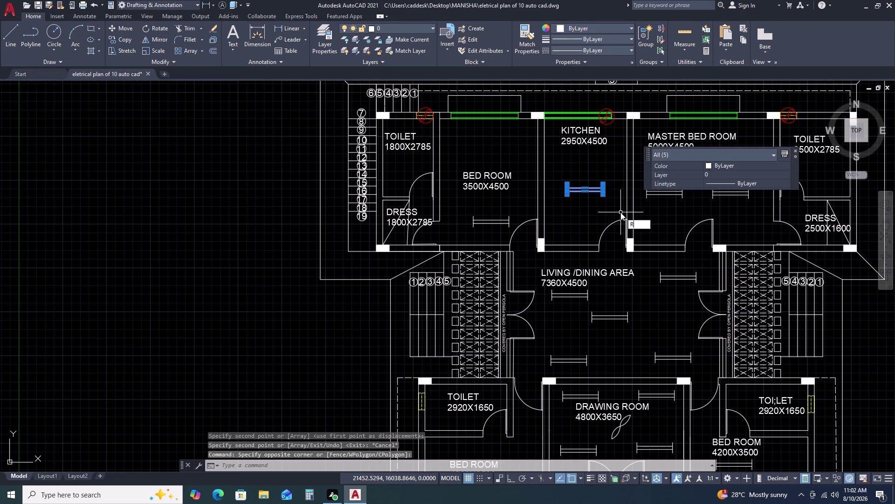
text(O)
key(space)
click(619, 206)
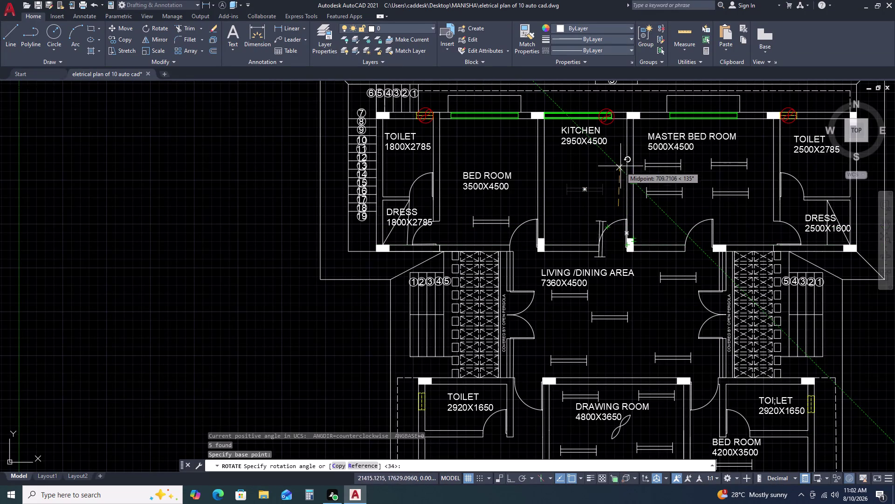
Rotate the kitchen pair 90° to vertical with Ortho on, and move it higher.
key(F8)
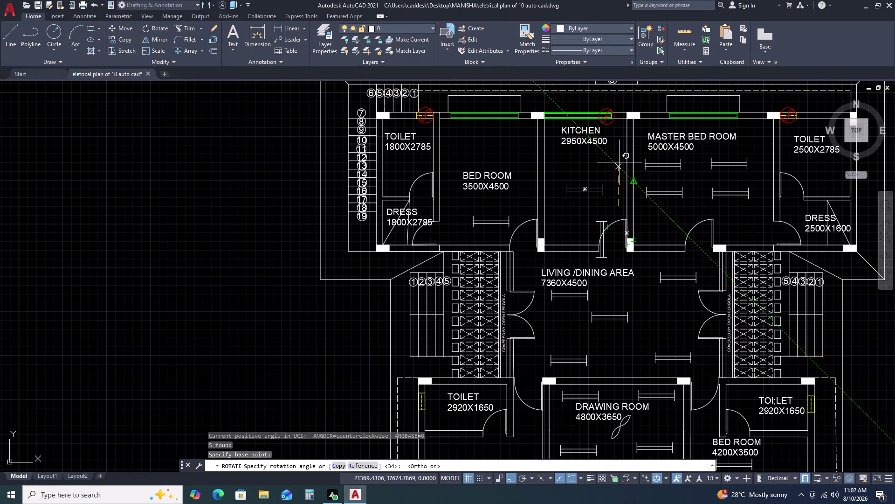
click(620, 162)
click(589, 210)
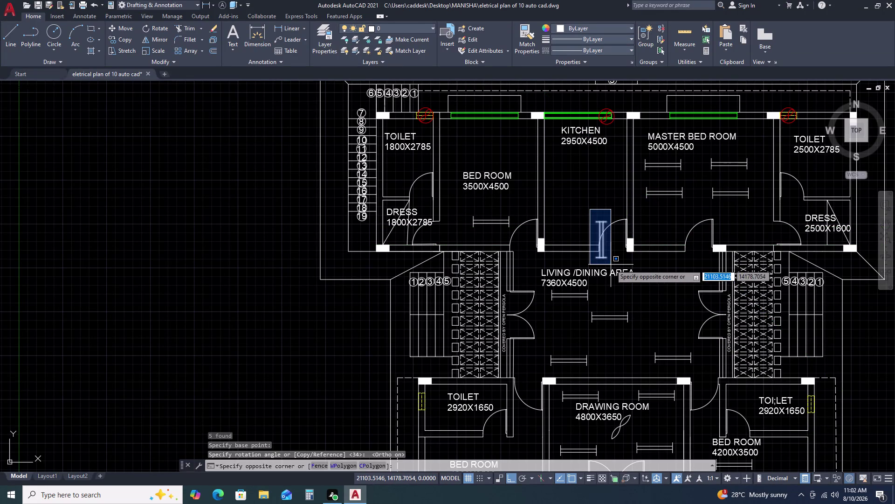
click(610, 264)
text(M)
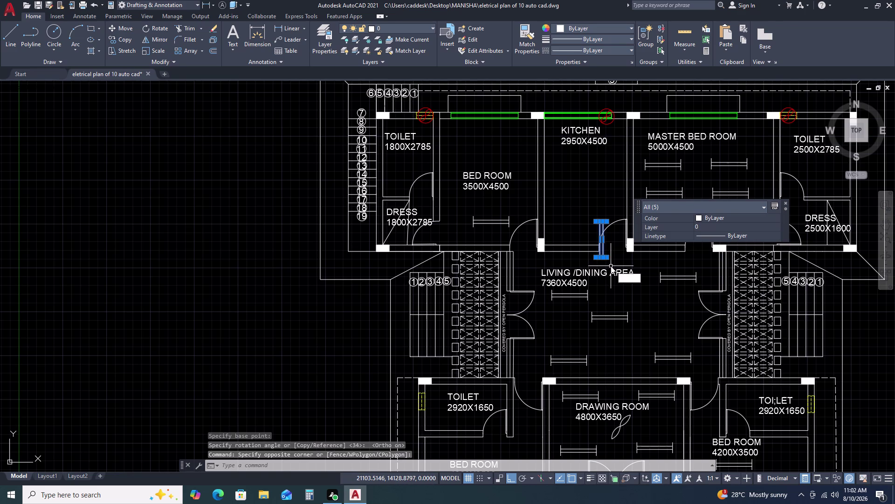
key(space)
click(613, 257)
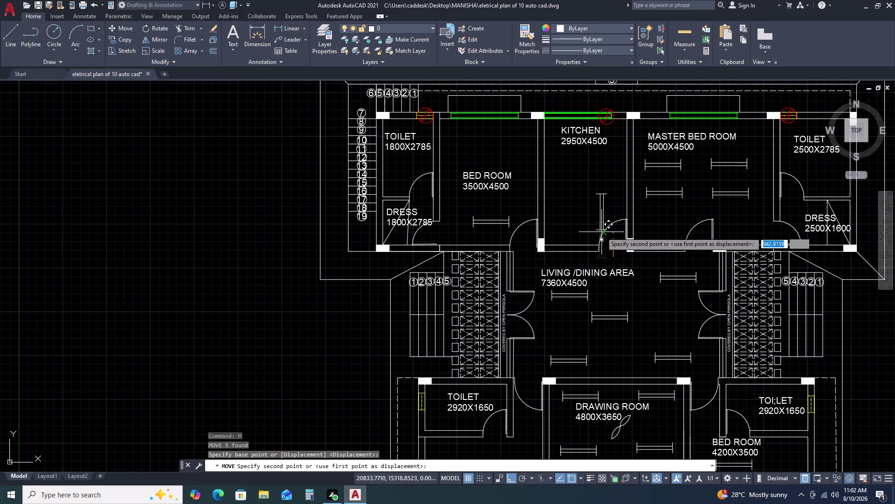
click(607, 202)
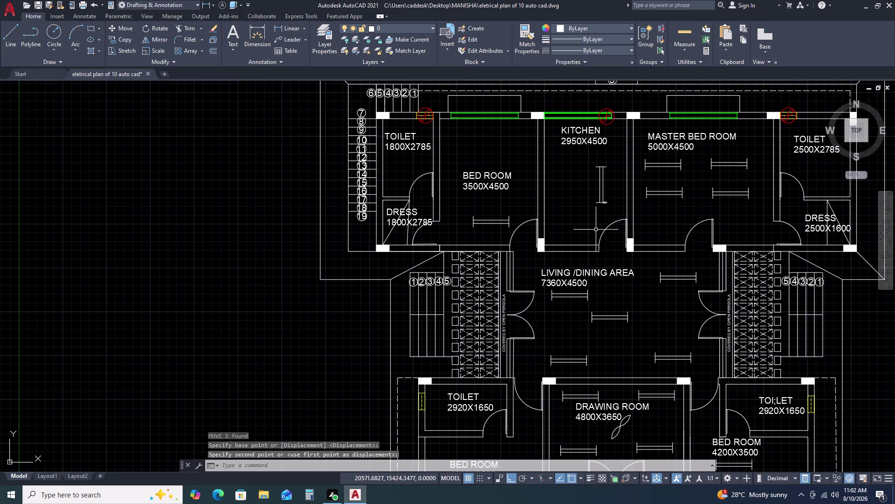
Copy the vertical kitchen pair to both sides of the 3500X4500 bed room.
click(581, 155)
click(613, 214)
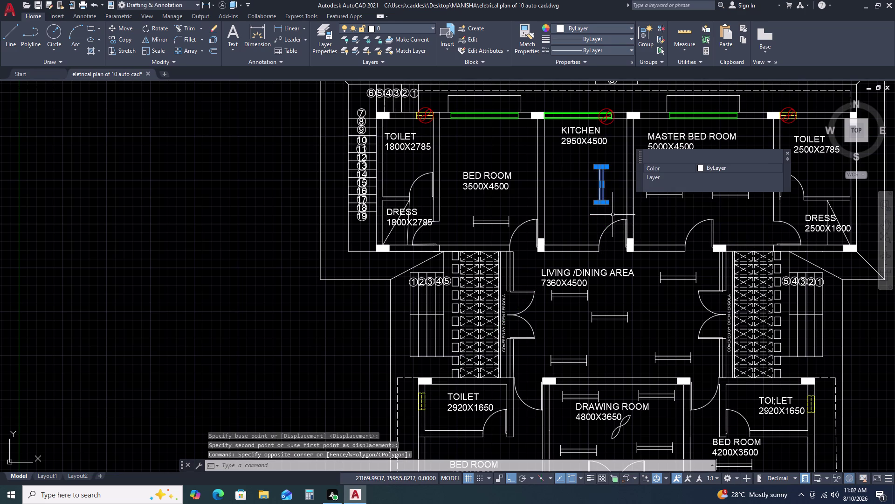
text(CO)
key(space)
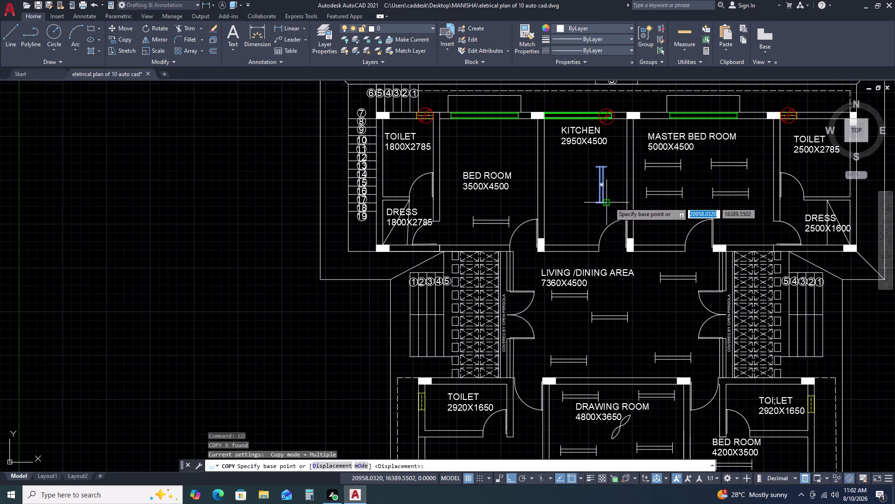
click(609, 202)
click(530, 200)
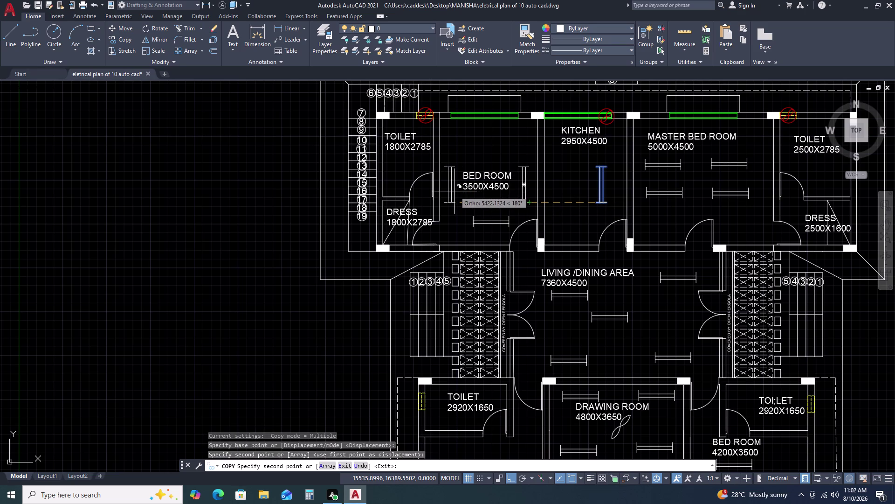
click(455, 192)
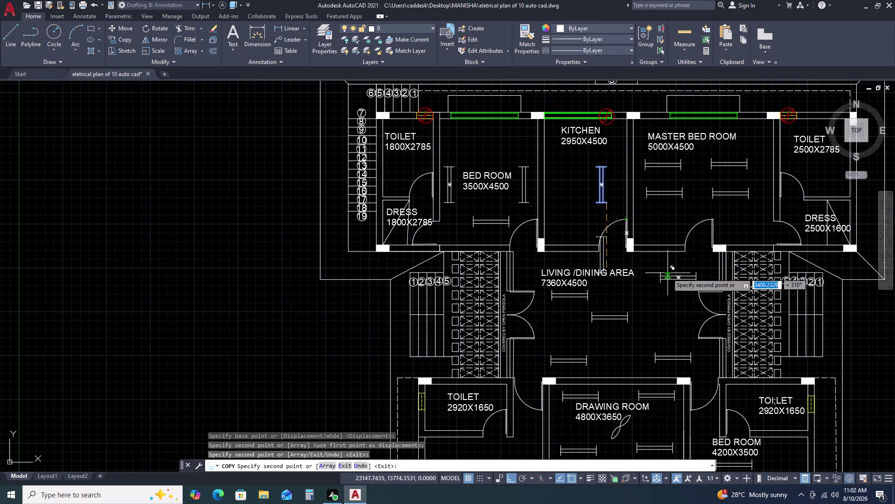
key(Escape)
scroll(down, 3)
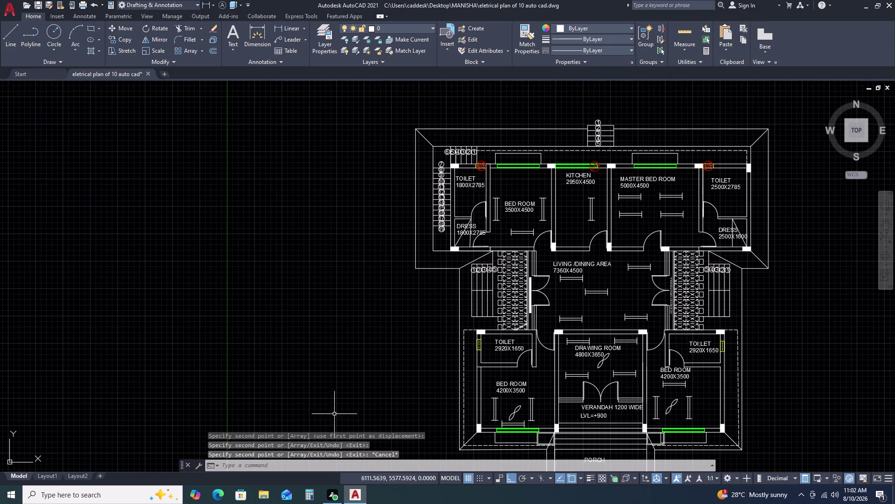